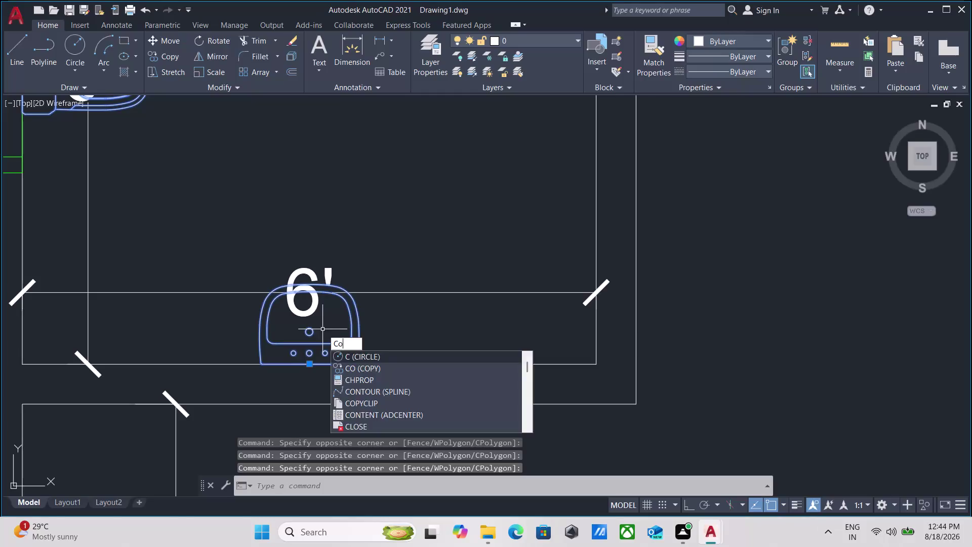
Start copying the toilet and washbasin set from the toilet's wall edge.
key(Return)
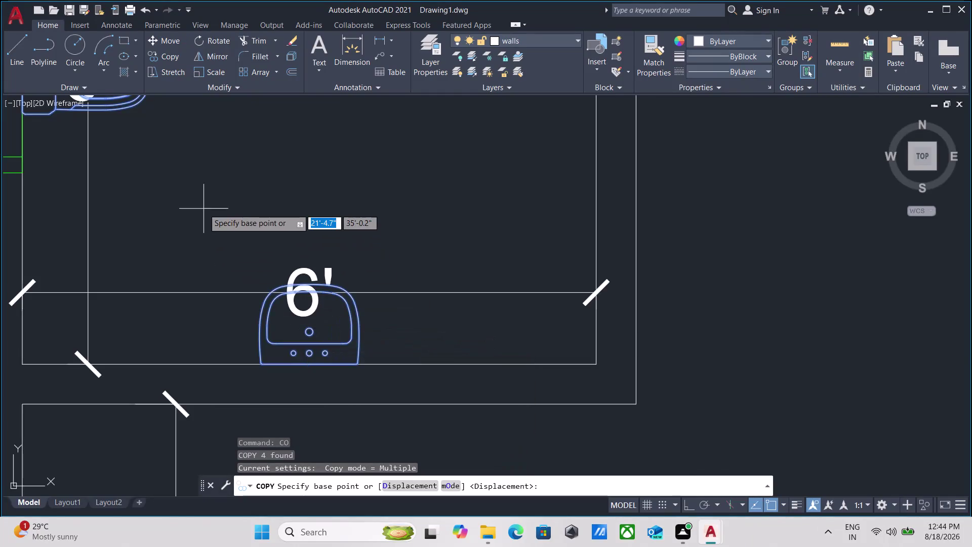
scroll(down, 3)
middle_drag(203, 209, 326, 322)
scroll(up, 3)
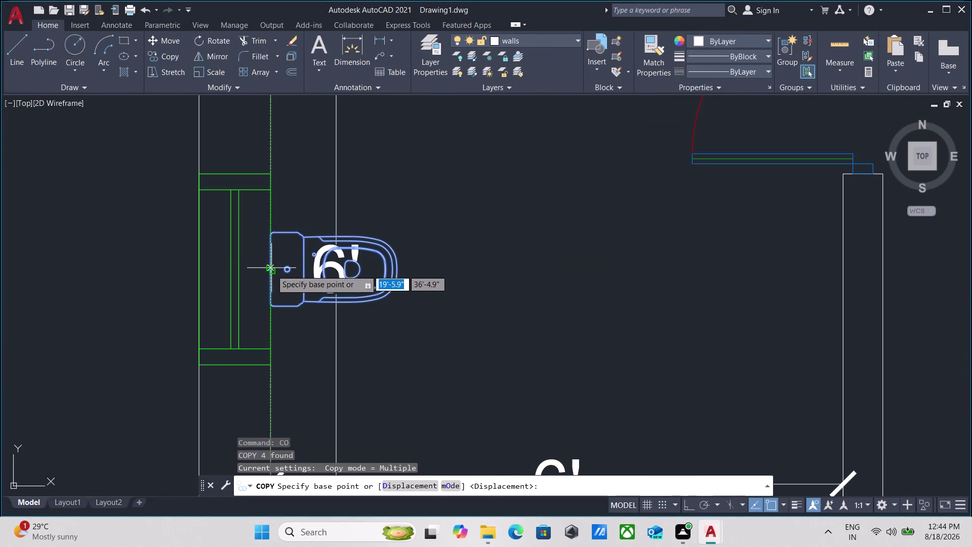
click(271, 271)
Place a copy of the set against a washroom wall in the second building's flats.
scroll(down, 3)
middle_drag(394, 276, 200, 275)
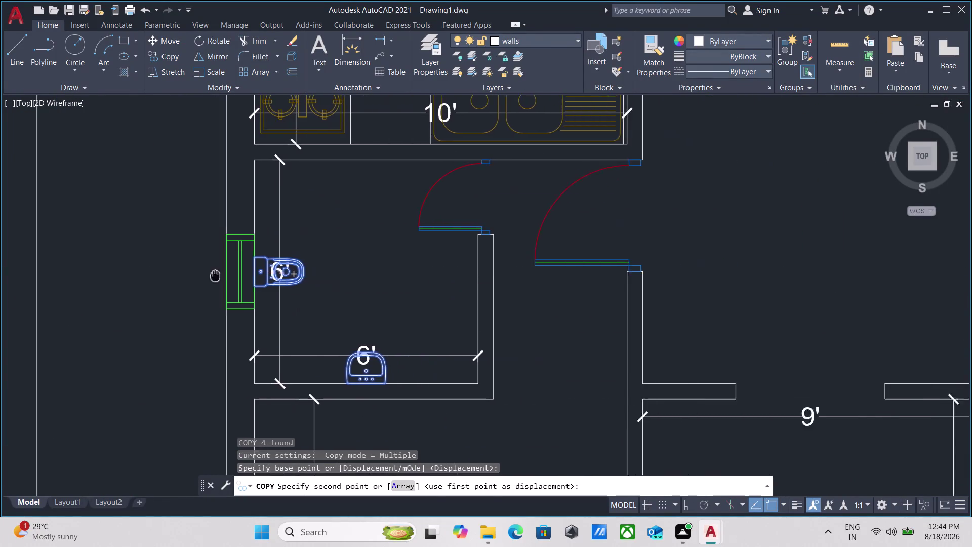
middle_drag(200, 276, 167, 276)
scroll(up, 3)
scroll(down, 3)
middle_drag(534, 263, 153, 243)
scroll(down, 3)
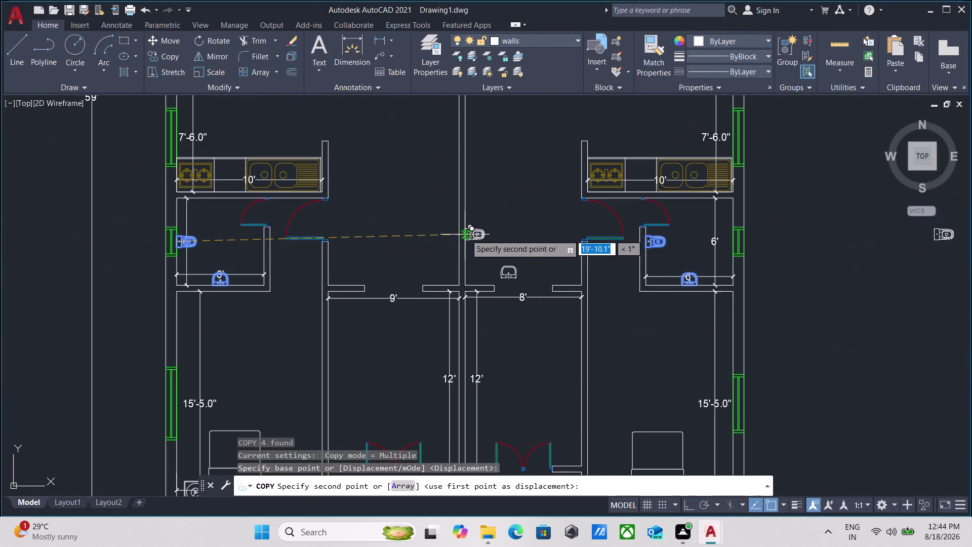
middle_drag(466, 235, 201, 242)
scroll(down, 3)
middle_drag(476, 238, 310, 240)
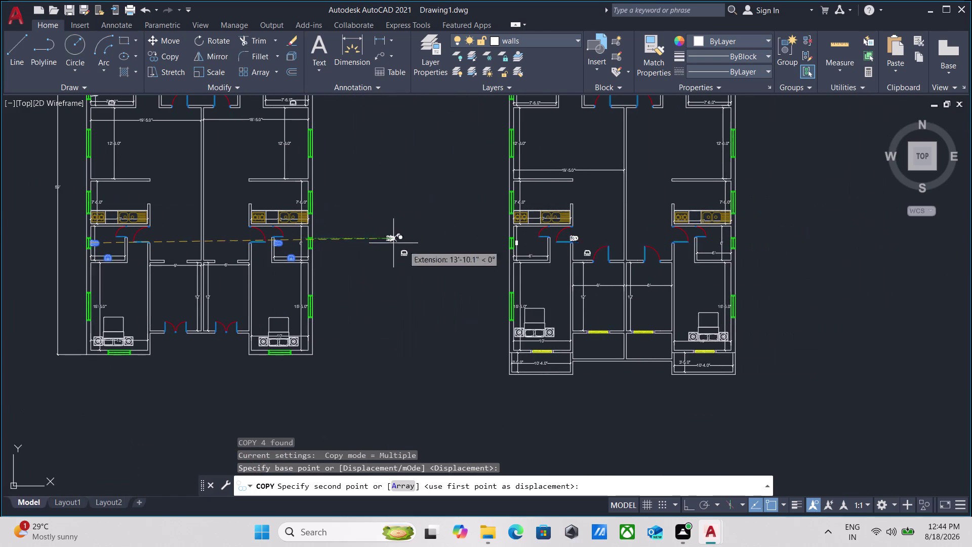
scroll(up, 3)
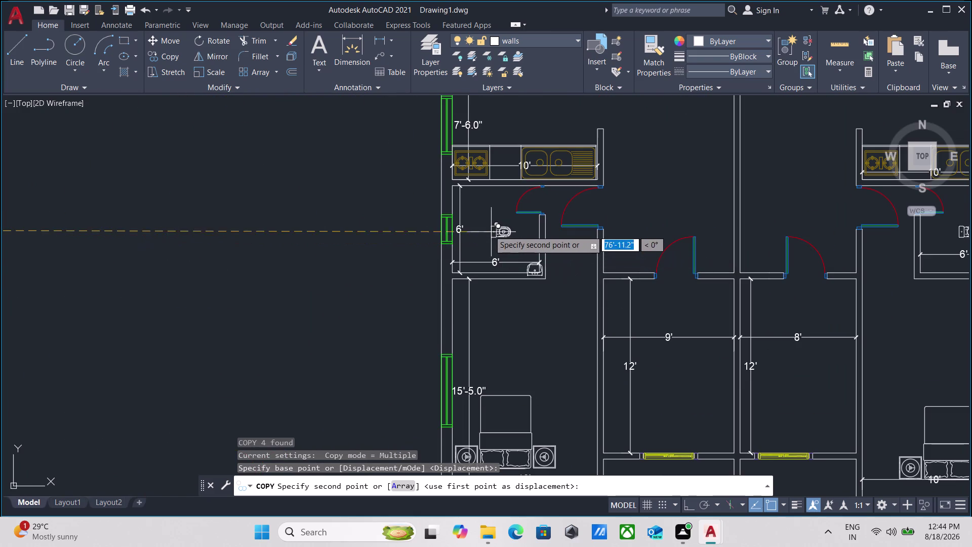
scroll(up, 3)
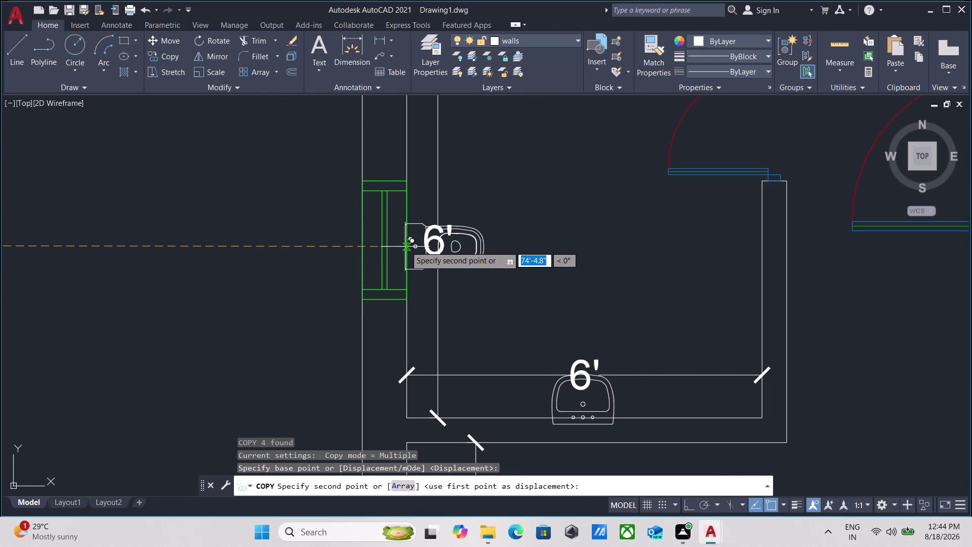
click(404, 236)
Place another copy in the washroom beside the stair core and end the copy command.
scroll(down, 3)
middle_drag(538, 210, 535, 211)
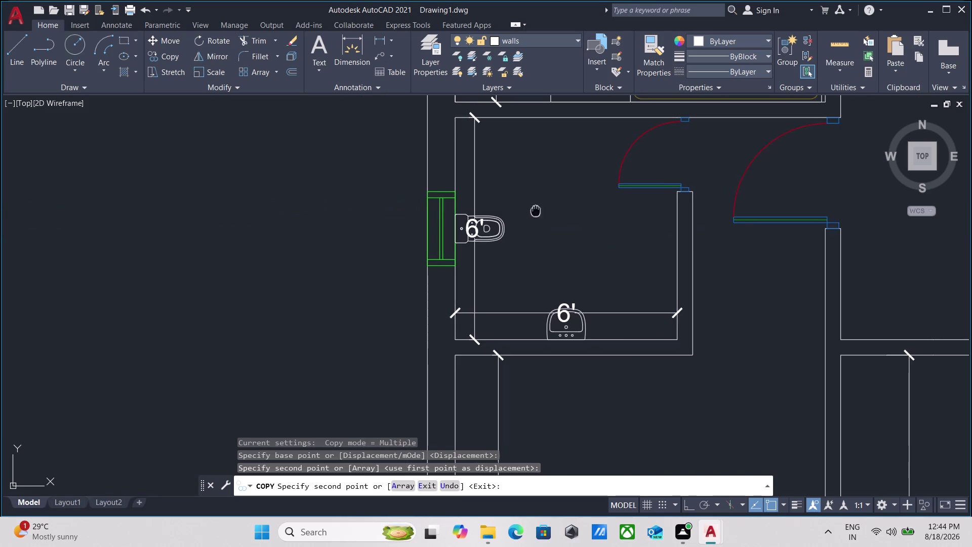
middle_drag(535, 211, 253, 197)
scroll(down, 3)
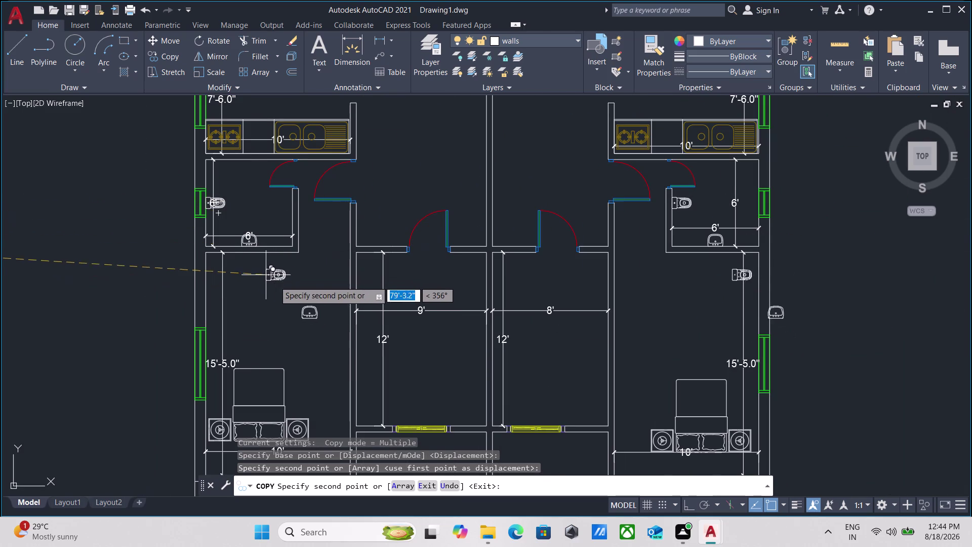
scroll(down, 3)
middle_drag(275, 286, 280, 250)
middle_drag(280, 250, 297, 399)
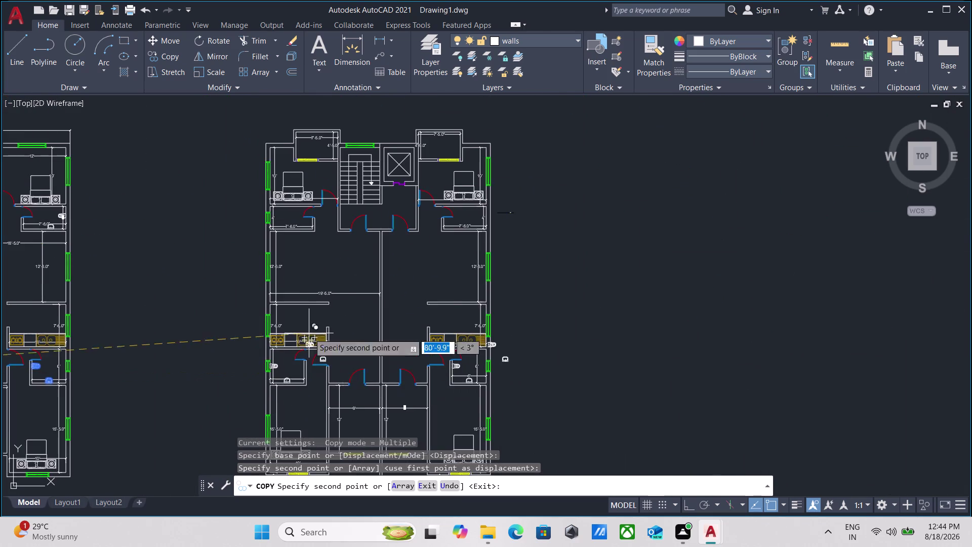
scroll(up, 3)
middle_drag(301, 253, 294, 426)
scroll(up, 3)
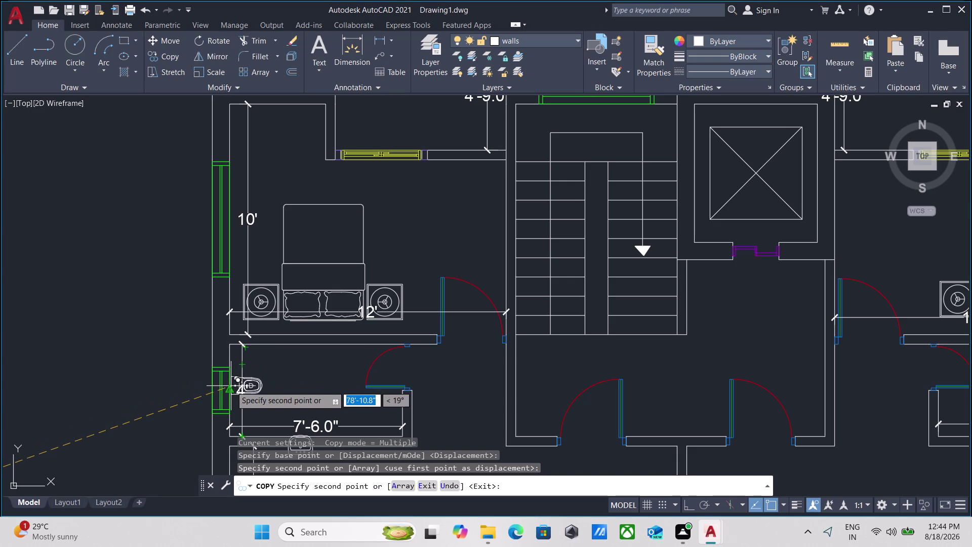
click(231, 390)
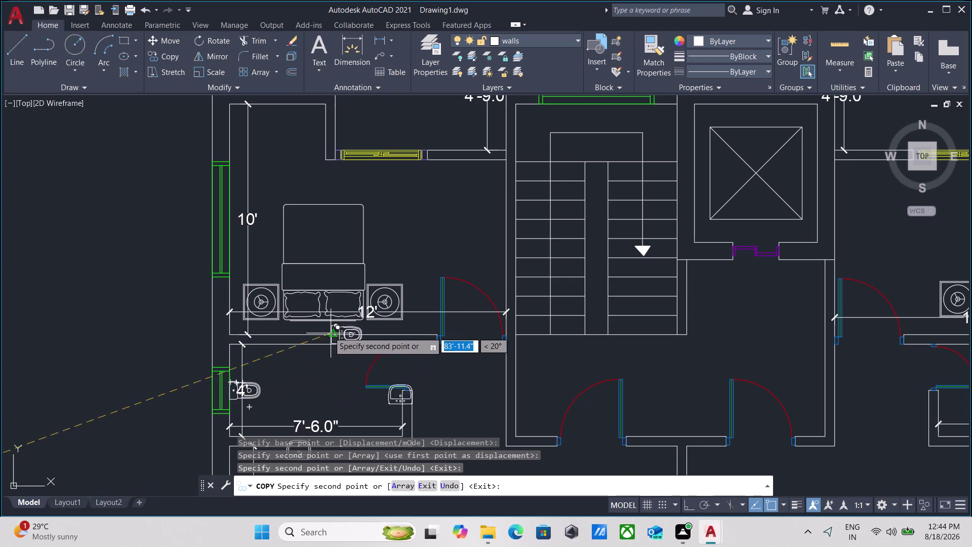
key(Escape)
middle_drag(317, 330, 299, 211)
scroll(up, 3)
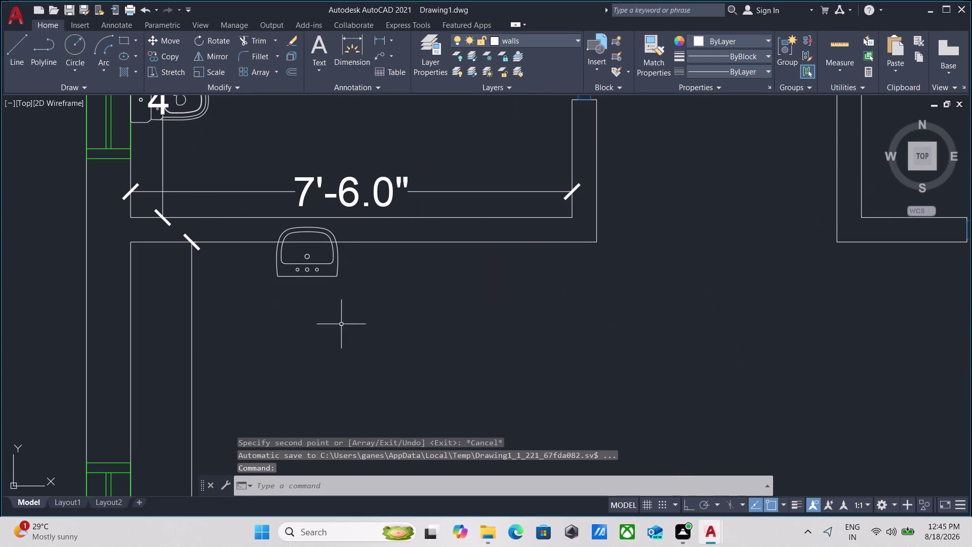
Move the first washbasin up into its washroom.
drag(382, 304, 358, 288)
click(293, 262)
key(m)
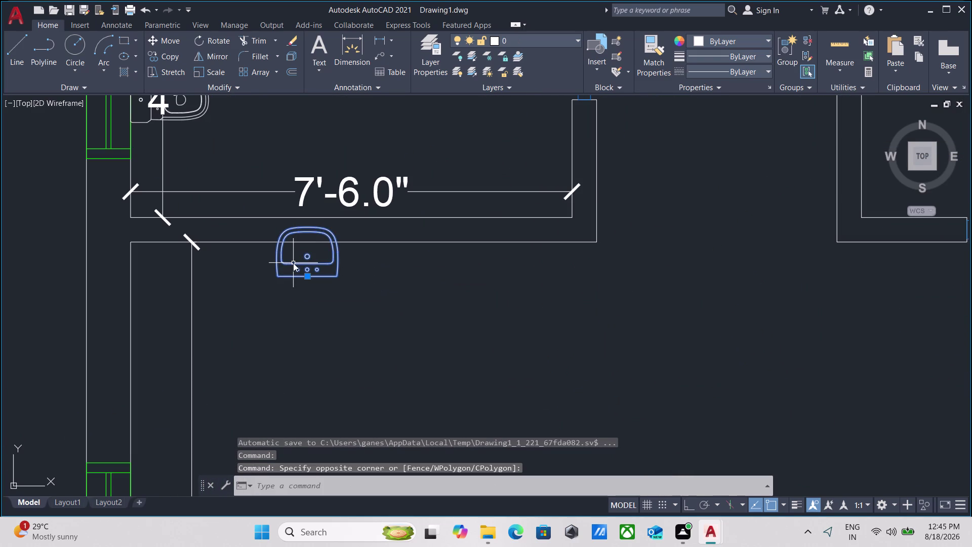
key(Return)
click(306, 278)
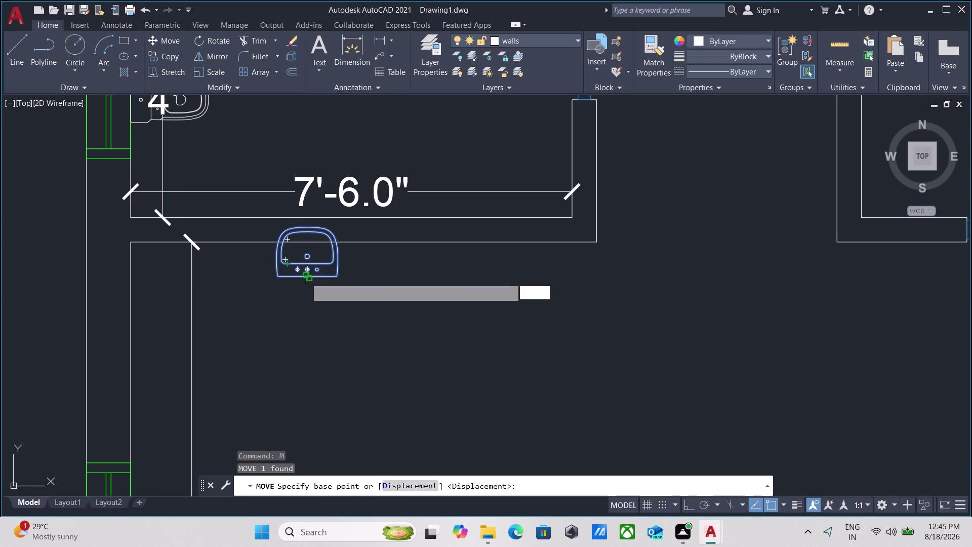
click(306, 214)
scroll(down, 3)
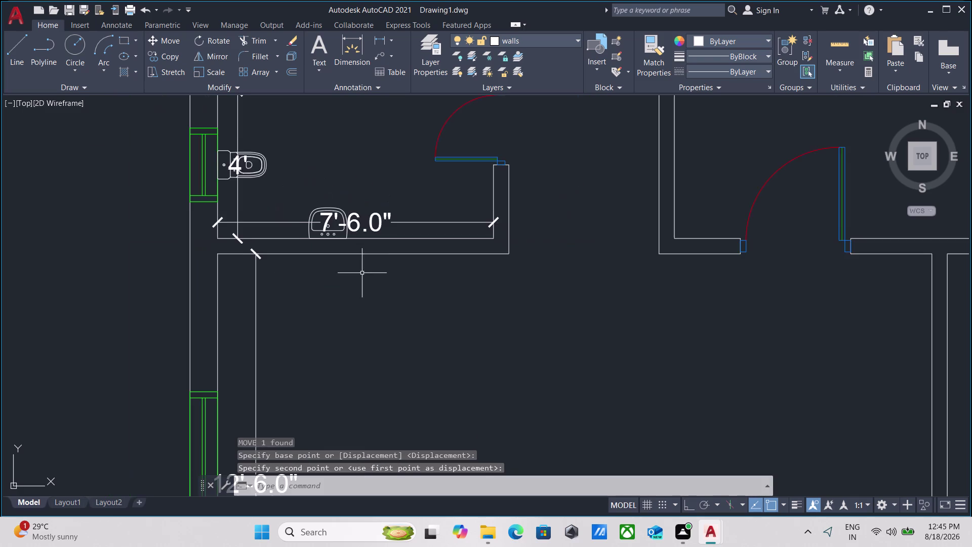
Move the washbasin outside the 7'-6.0" room inside the washroom wall.
middle_drag(362, 273, 87, 259)
scroll(down, 3)
middle_drag(446, 255, 3, 234)
scroll(up, 3)
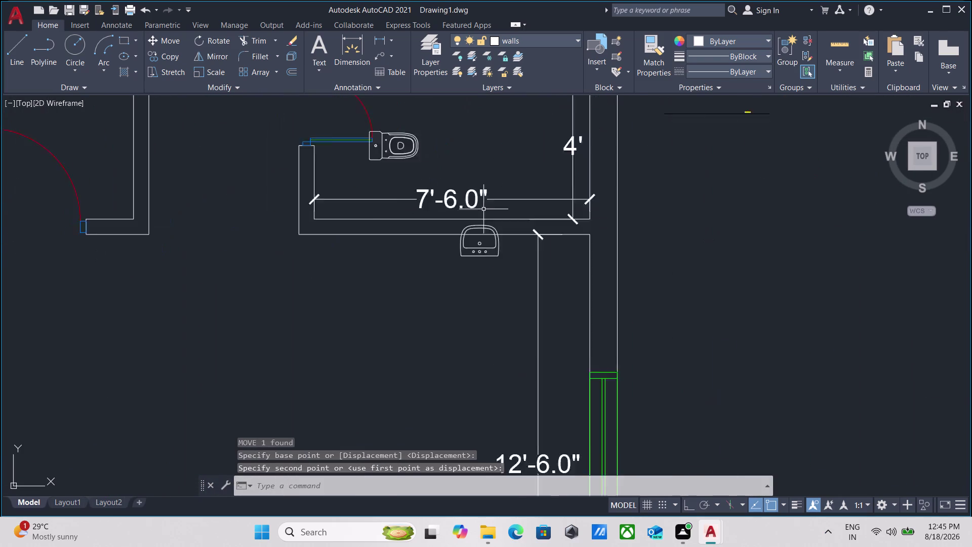
drag(507, 294, 500, 291)
click(459, 264)
key(n)
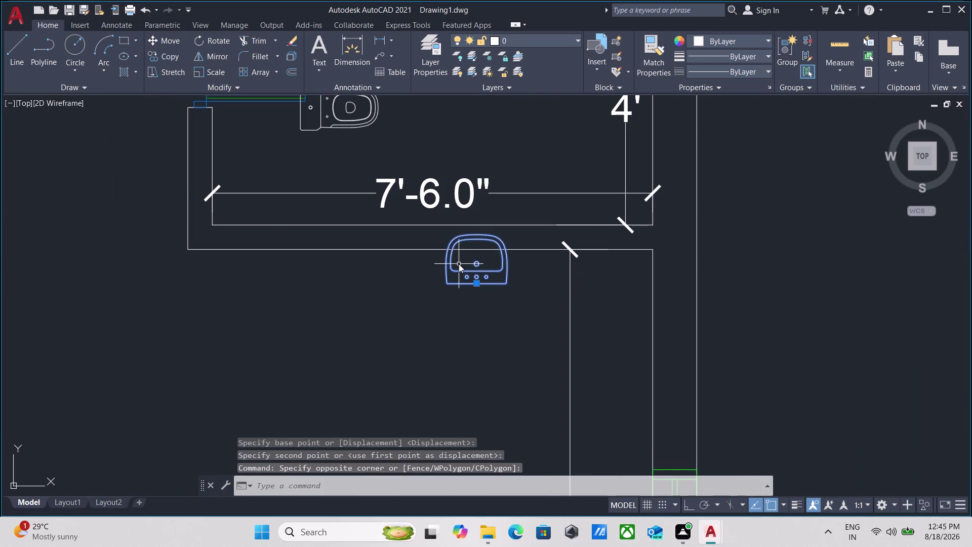
key(BackSpace)
key(BackSpace)
key(m)
key(Return)
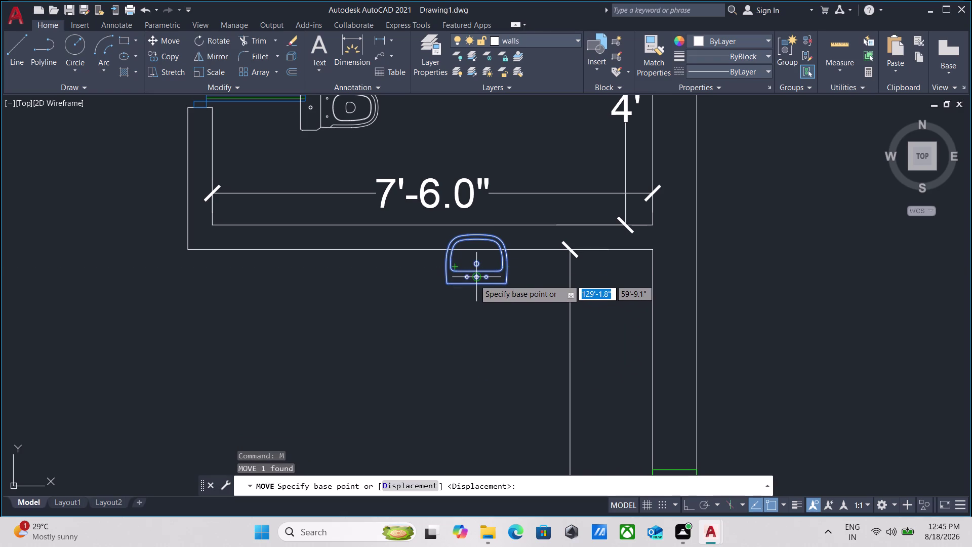
click(476, 287)
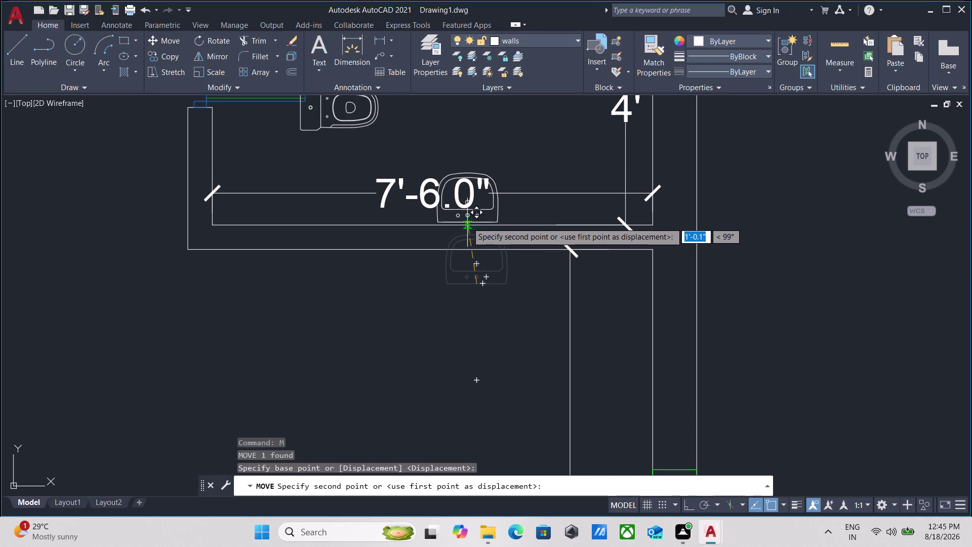
click(468, 225)
scroll(down, 3)
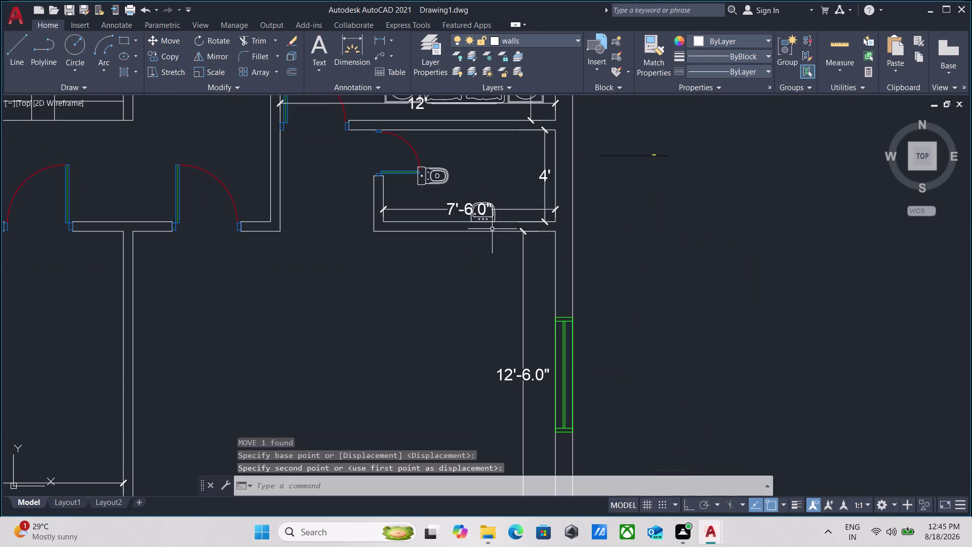
scroll(down, 3)
scroll(up, 3)
scroll(up, 3)
scroll(up, 3)
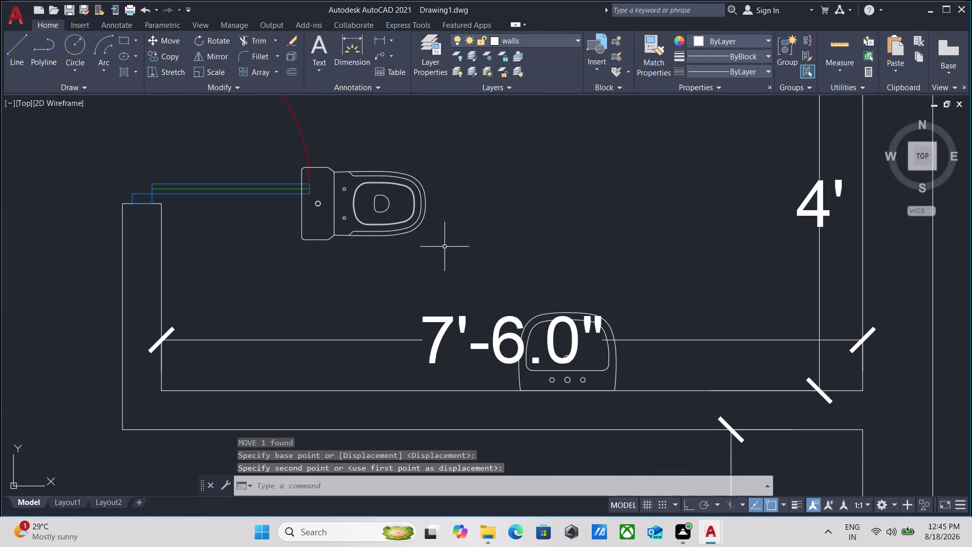
Move the toilet so its back edge sits against the washroom's left wall.
drag(445, 247, 434, 230)
click(392, 176)
key(m)
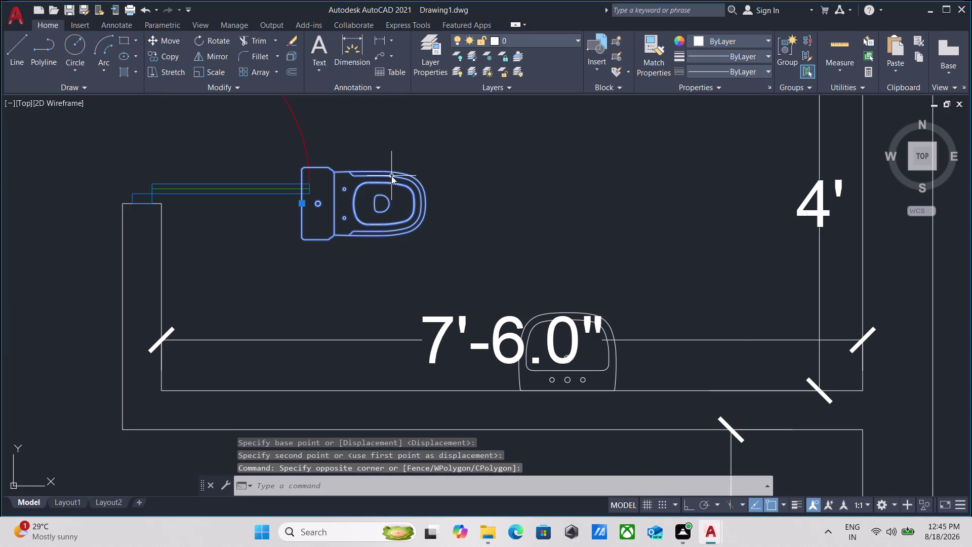
key(Return)
click(300, 205)
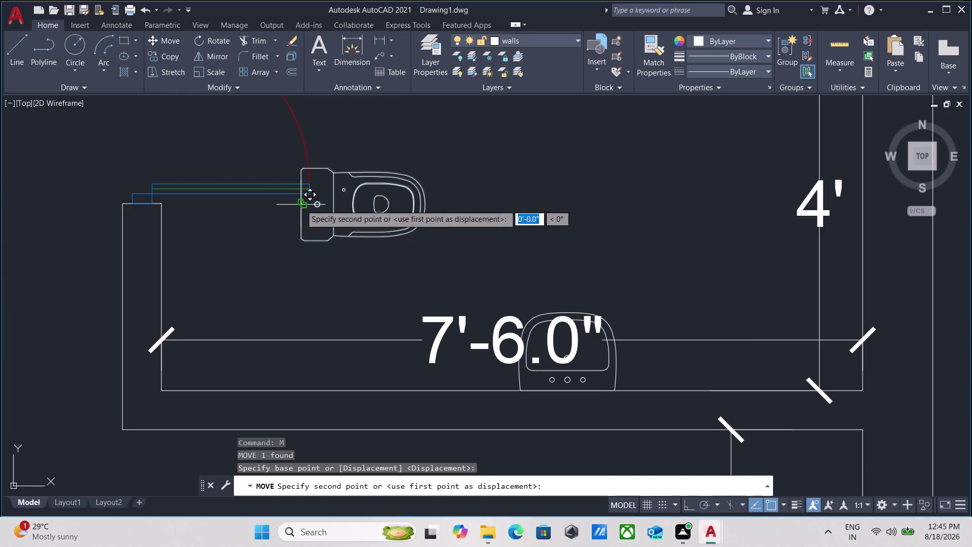
click(162, 268)
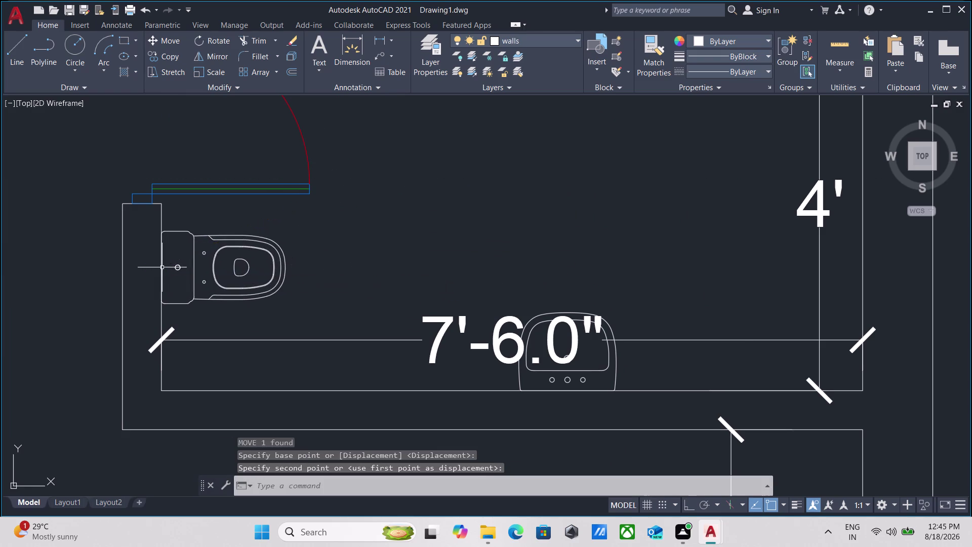
scroll(down, 3)
middle_drag(267, 257, 397, 233)
scroll(up, 3)
scroll(down, 3)
scroll(down, 3)
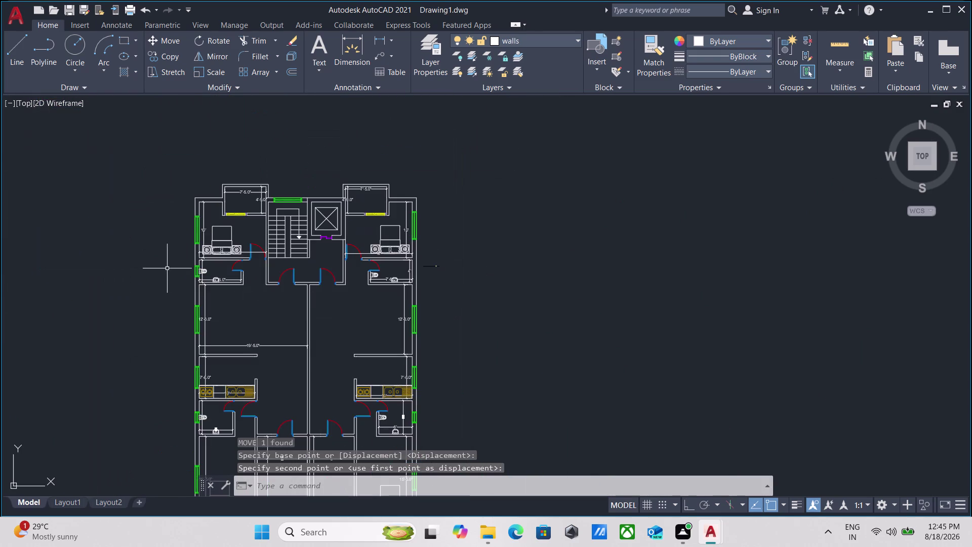
Zoom around the upper flat's bathroom area to inspect the placed fixtures.
scroll(up, 3)
scroll(up, 3)
scroll(down, 3)
scroll(down, 3)
middle_drag(490, 361, 335, 274)
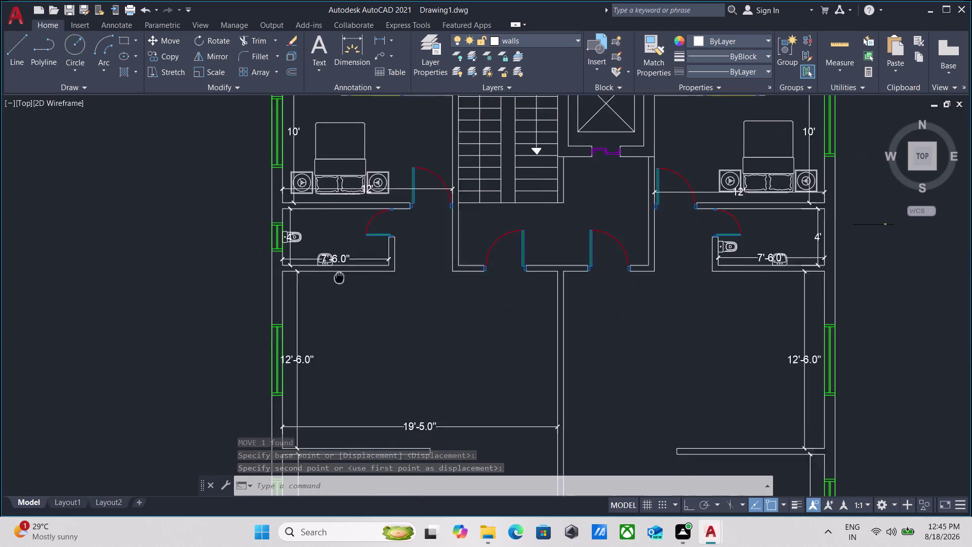
middle_drag(334, 274, 321, 261)
scroll(down, 3)
scroll(up, 3)
scroll(down, 3)
scroll(up, 3)
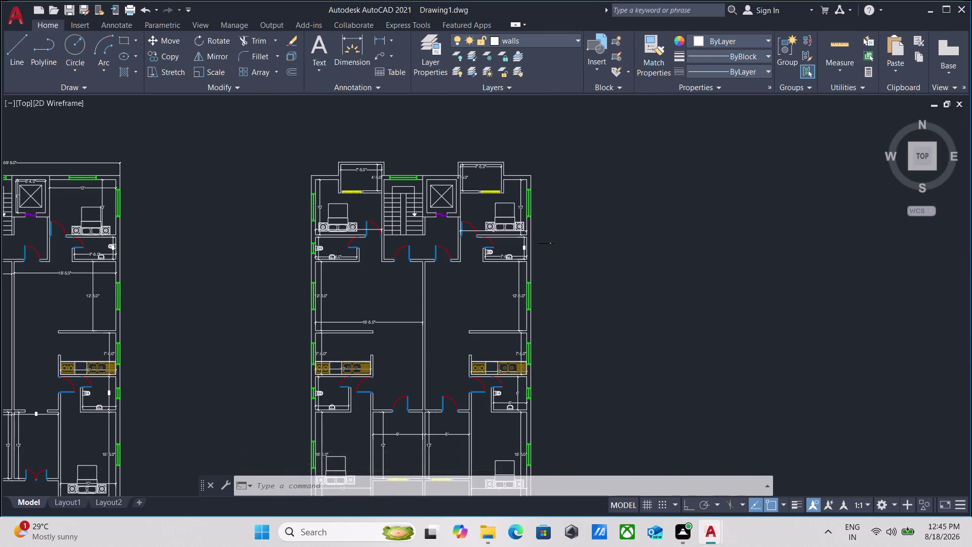
scroll(up, 3)
scroll(down, 3)
scroll(up, 3)
scroll(up, 3)
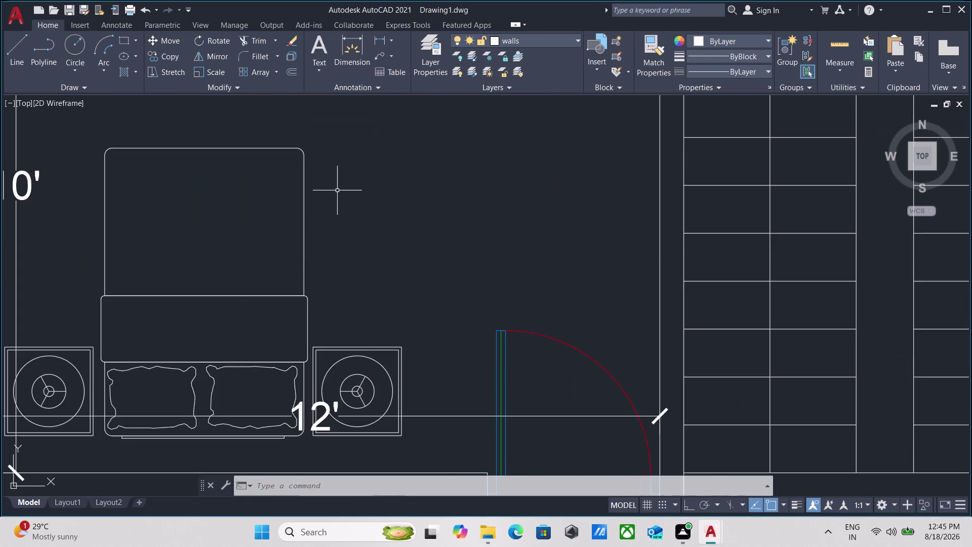
scroll(down, 3)
scroll(down, 3)
scroll(up, 3)
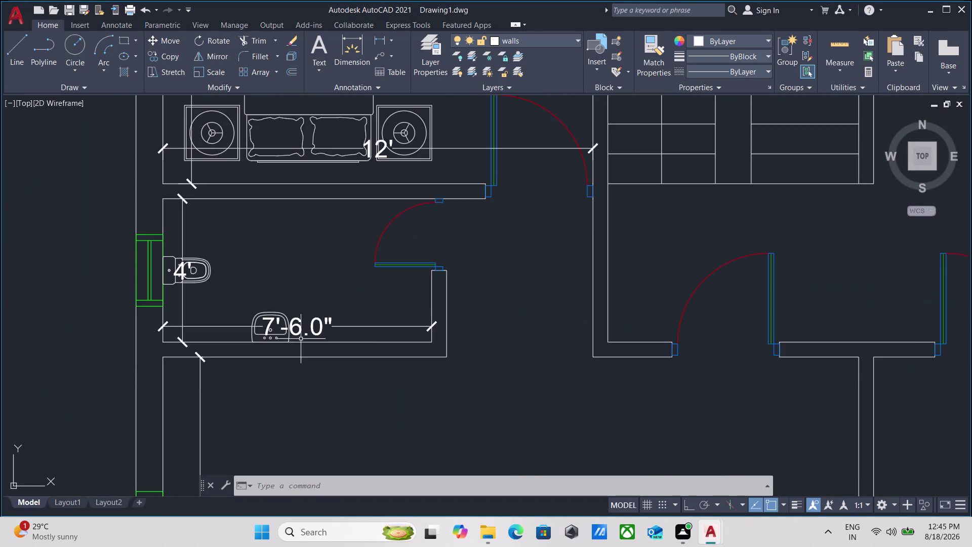
scroll(up, 3)
scroll(down, 3)
scroll(down, 3)
Pan over the living rooms and kitchen counters, then bring the separate furniture block into view.
middle_drag(364, 367, 225, 227)
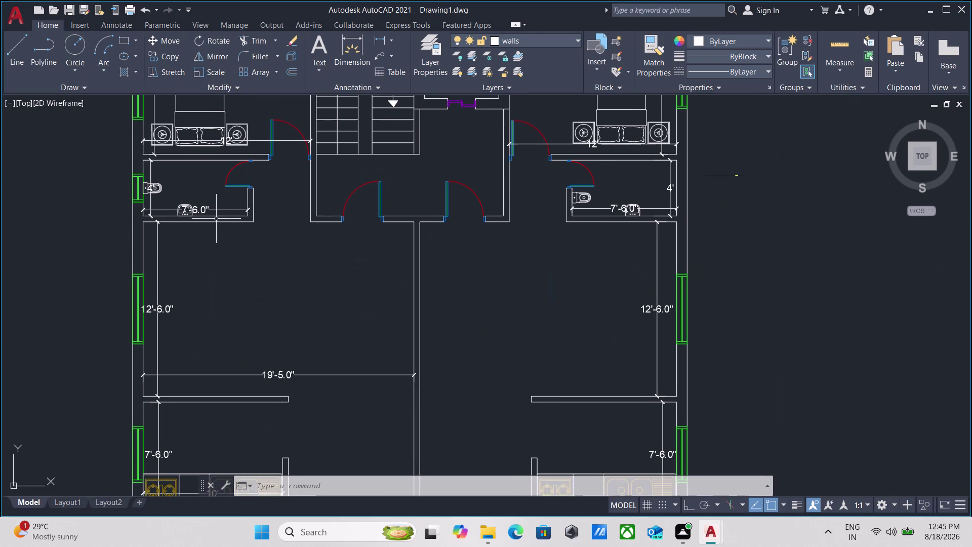
scroll(down, 3)
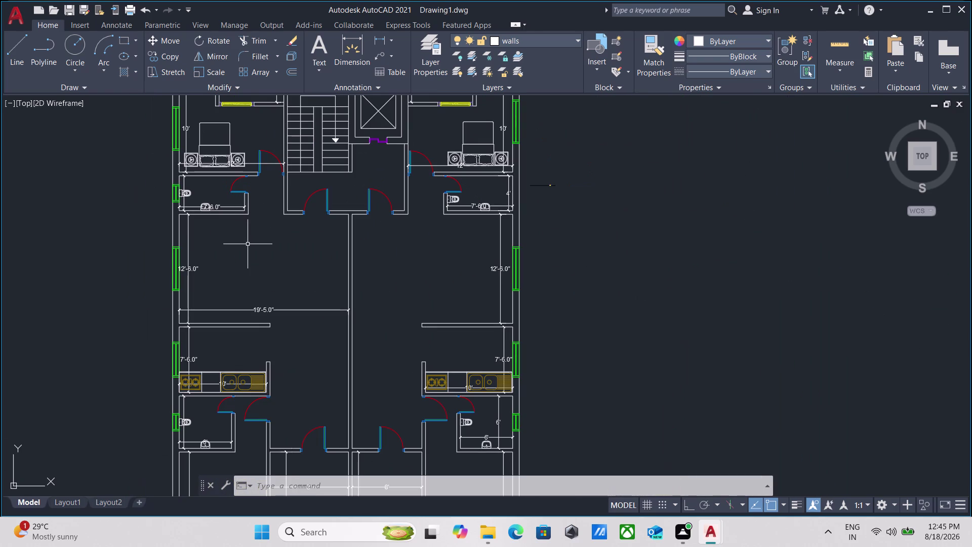
scroll(up, 3)
scroll(down, 3)
middle_drag(245, 341, 246, 305)
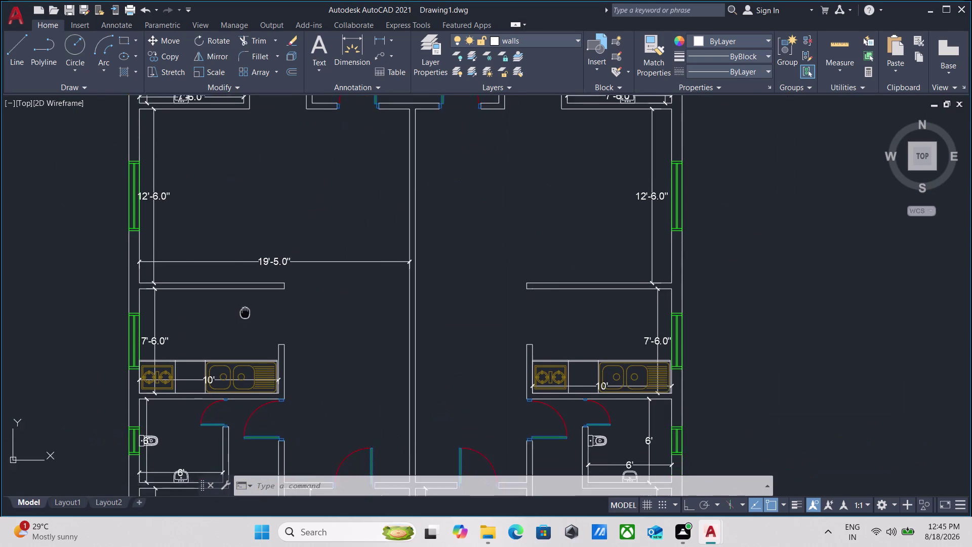
middle_drag(246, 304, 248, 295)
scroll(down, 3)
middle_drag(250, 288, 261, 354)
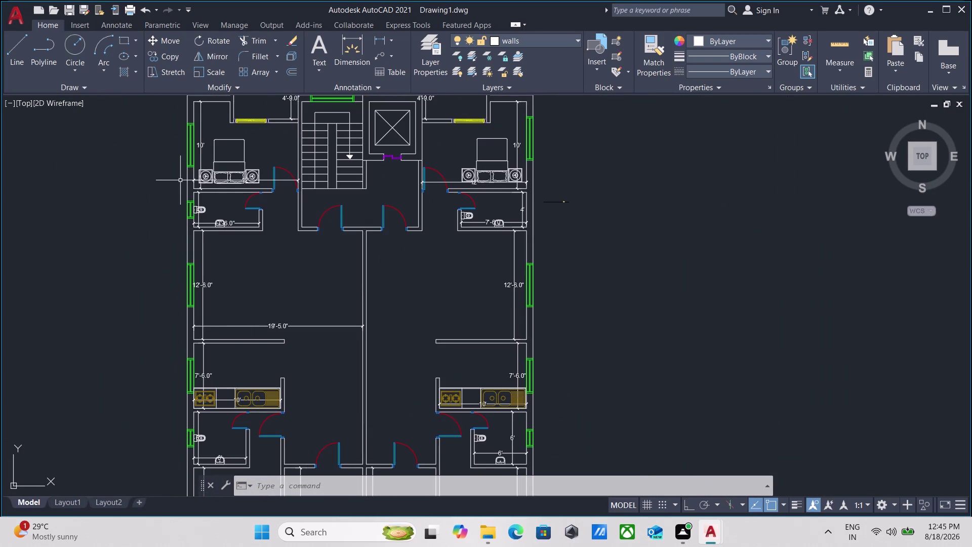
scroll(down, 3)
middle_drag(301, 211, 324, 286)
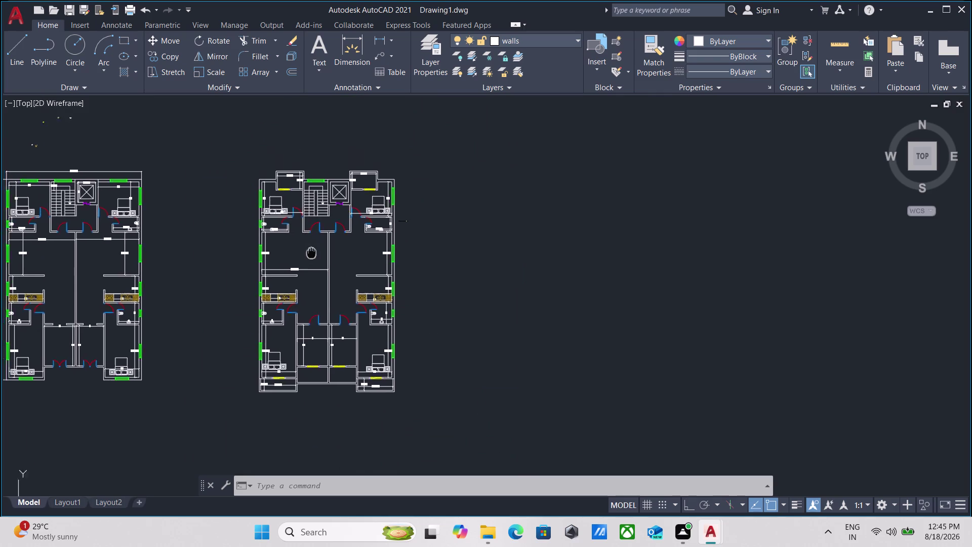
middle_drag(325, 287, 339, 347)
scroll(up, 3)
middle_drag(150, 214, 151, 390)
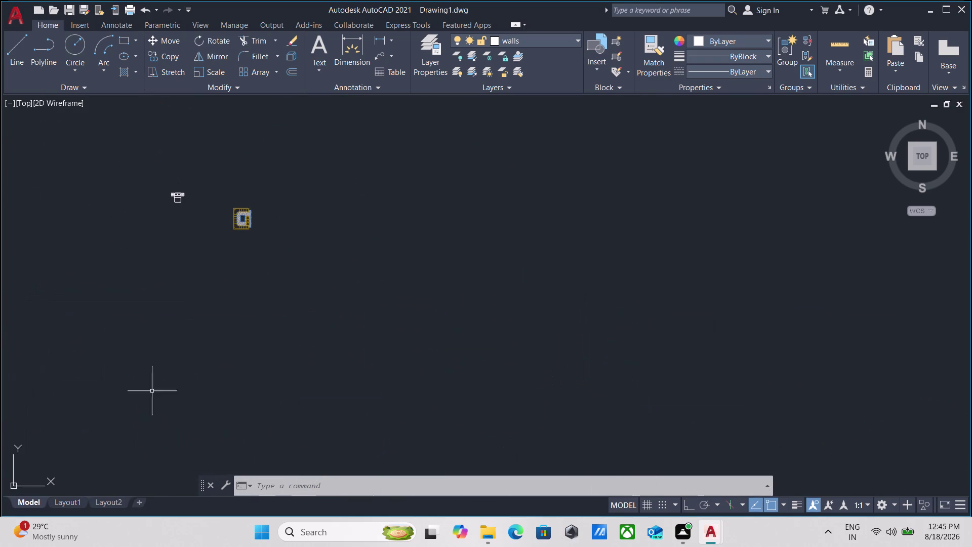
Select the hatched furniture block and start a CO copy from its corner.
scroll(up, 3)
scroll(up, 3)
middle_drag(187, 239, 230, 265)
drag(330, 346, 278, 281)
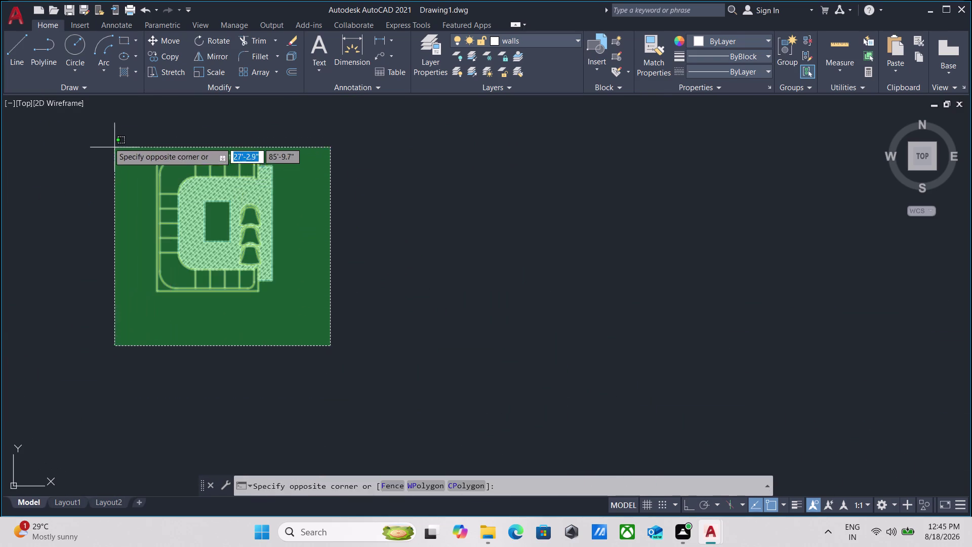
click(97, 132)
scroll(down, 3)
middle_click(136, 191)
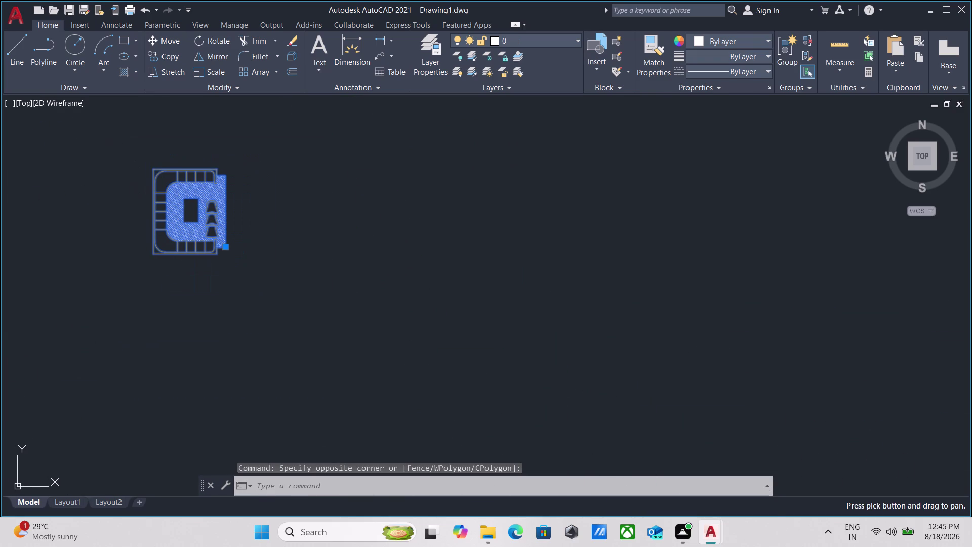
key(c)
key(o)
key(Return)
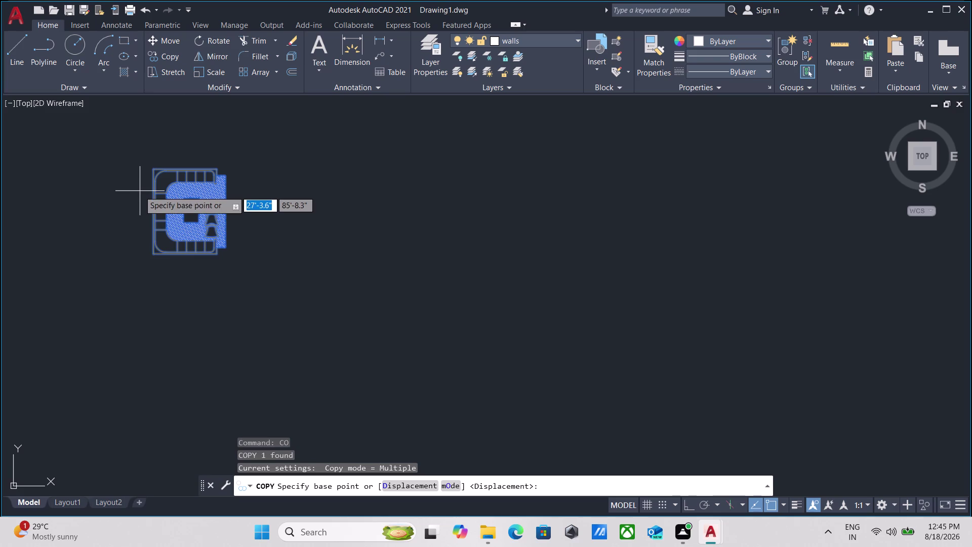
click(150, 253)
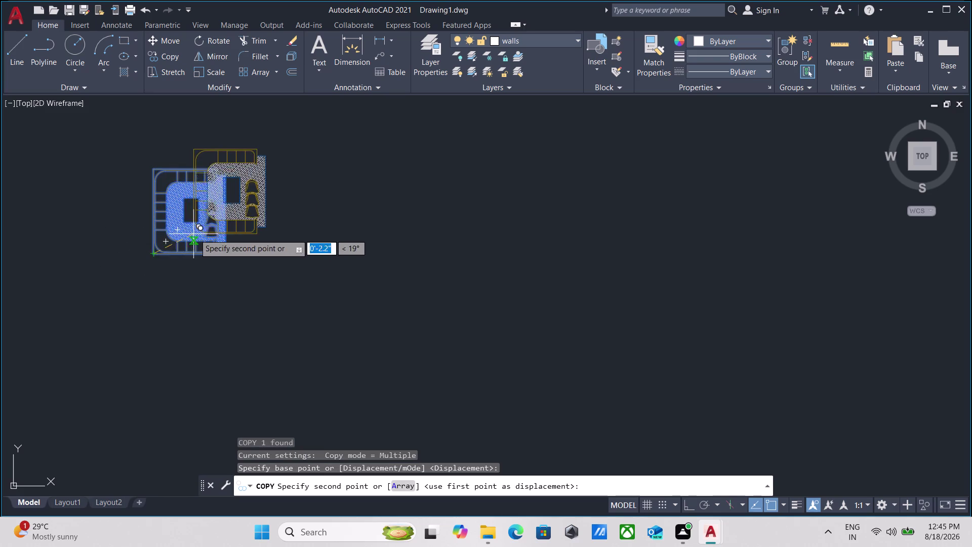
Place the copy beside the left flat's living-room outer wall, then reselect it.
scroll(down, 3)
middle_drag(195, 274, 197, 28)
scroll(down, 3)
middle_drag(205, 228, 228, 21)
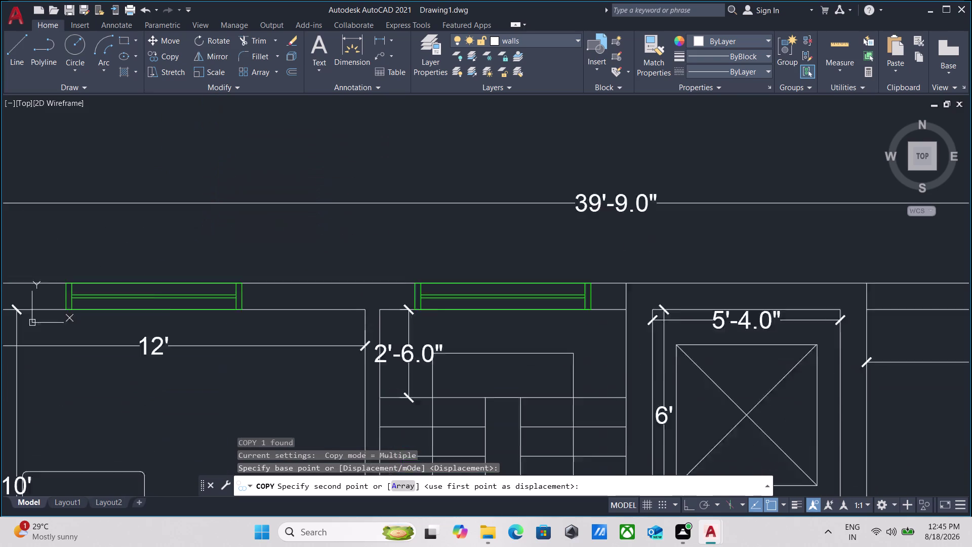
middle_drag(227, 20, 230, 10)
scroll(down, 3)
middle_drag(166, 309, 213, 96)
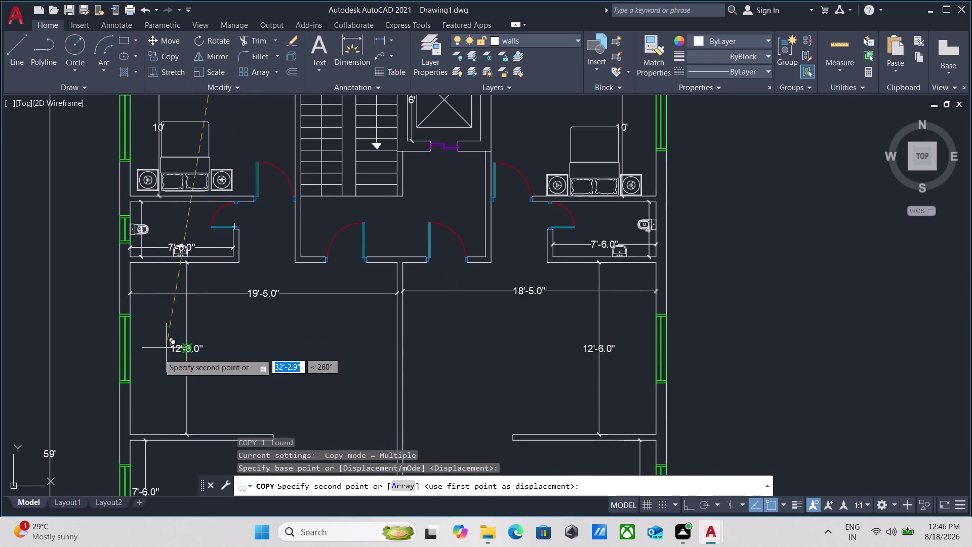
scroll(up, 3)
middle_drag(143, 366, 183, 219)
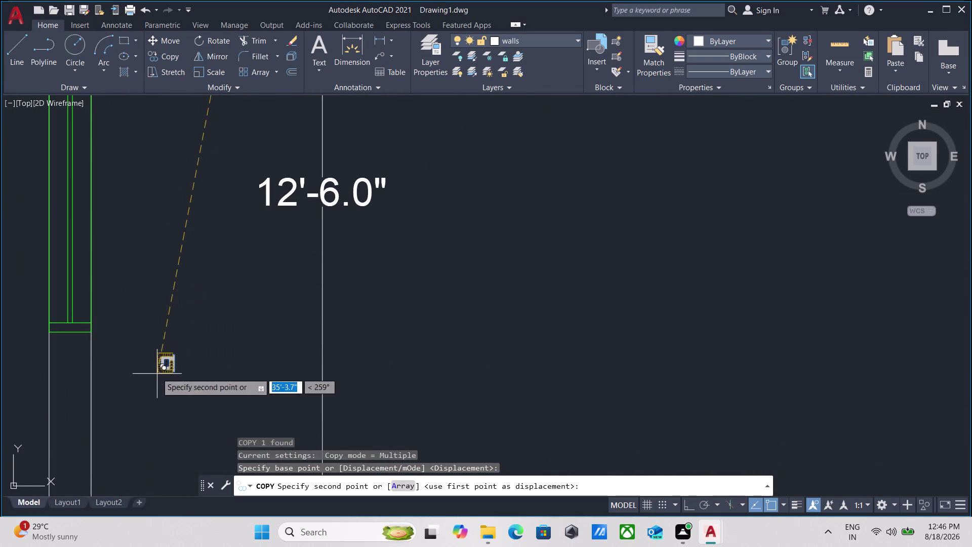
middle_drag(156, 372, 178, 195)
click(134, 315)
scroll(up, 3)
key(Escape)
drag(189, 397, 161, 362)
click(114, 310)
text(s)
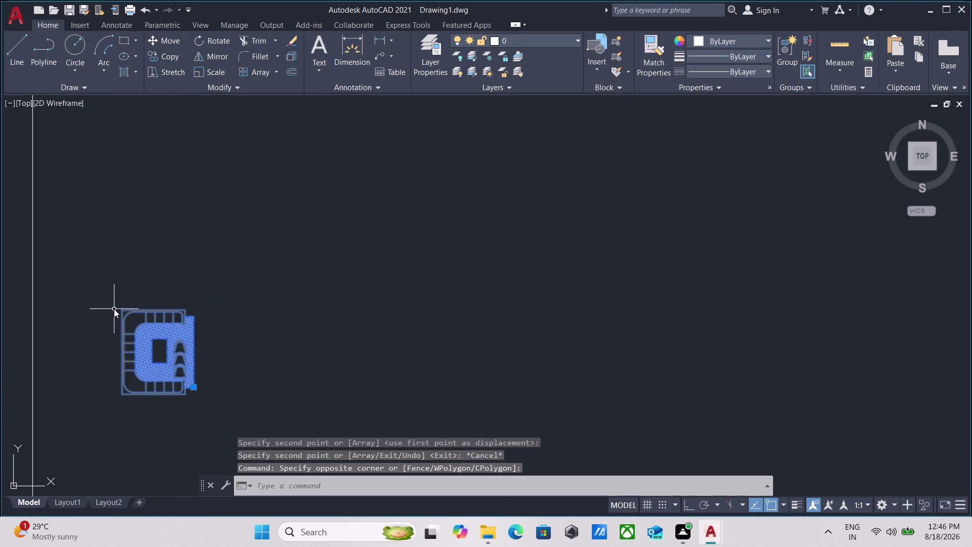
Scale the sofa set by reference, using its bottom edge as the reference length.
text(cale)
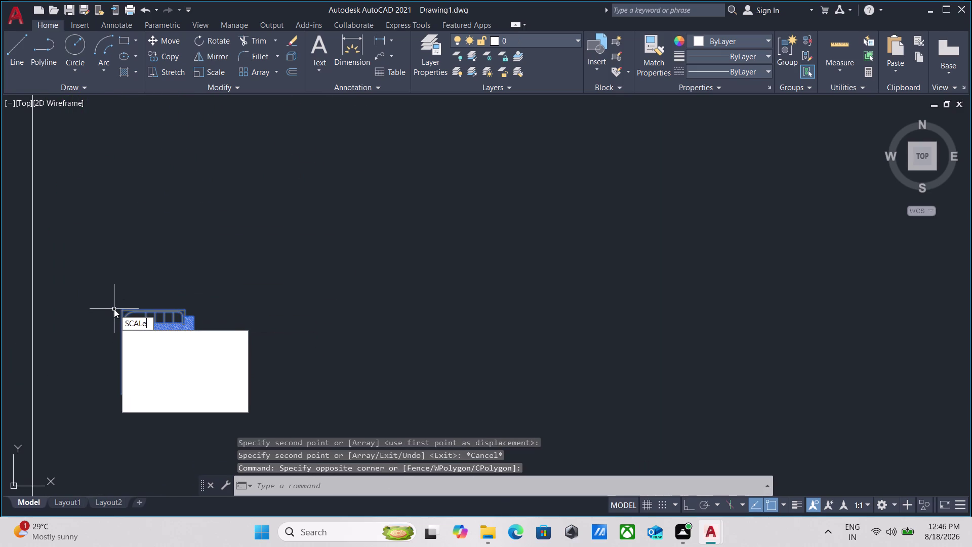
key(Return)
scroll(up, 3)
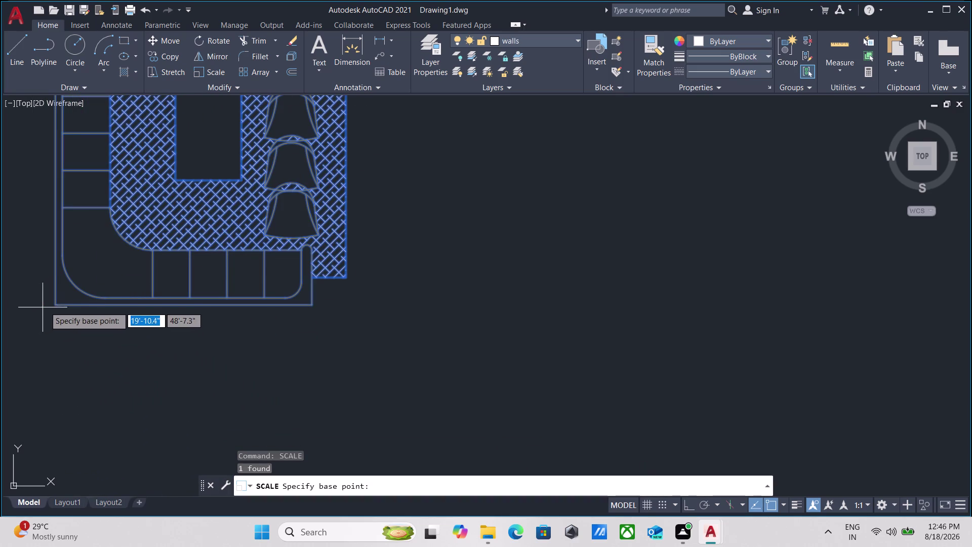
click(54, 304)
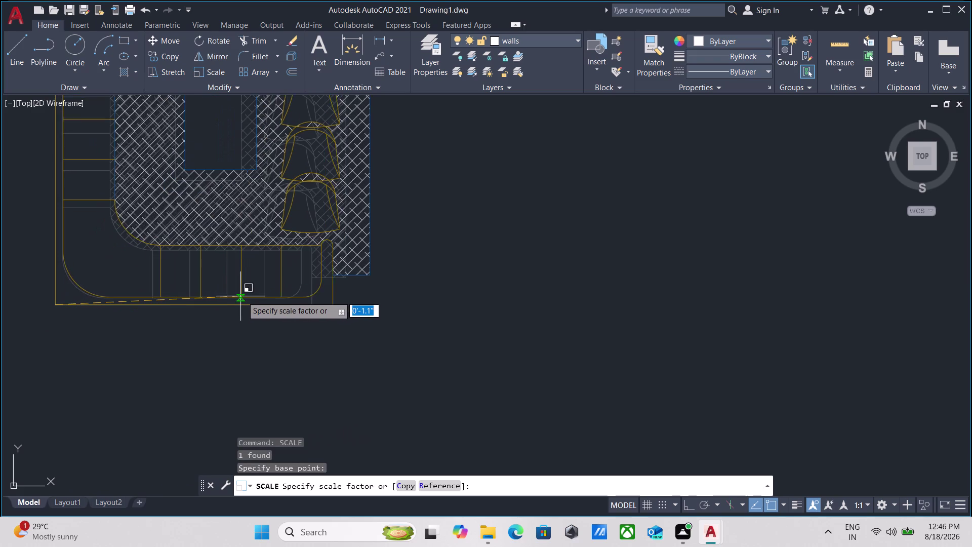
key(F8)
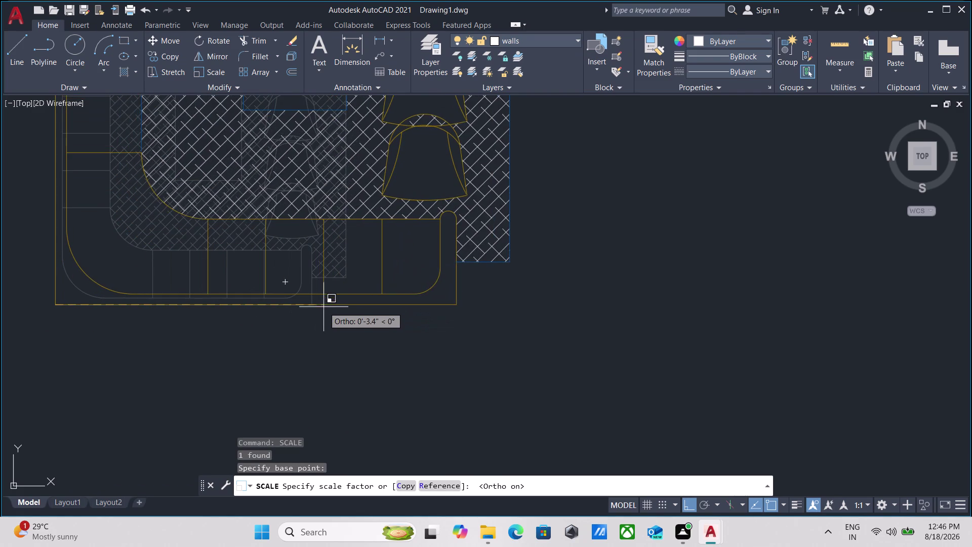
key(r)
key(Return)
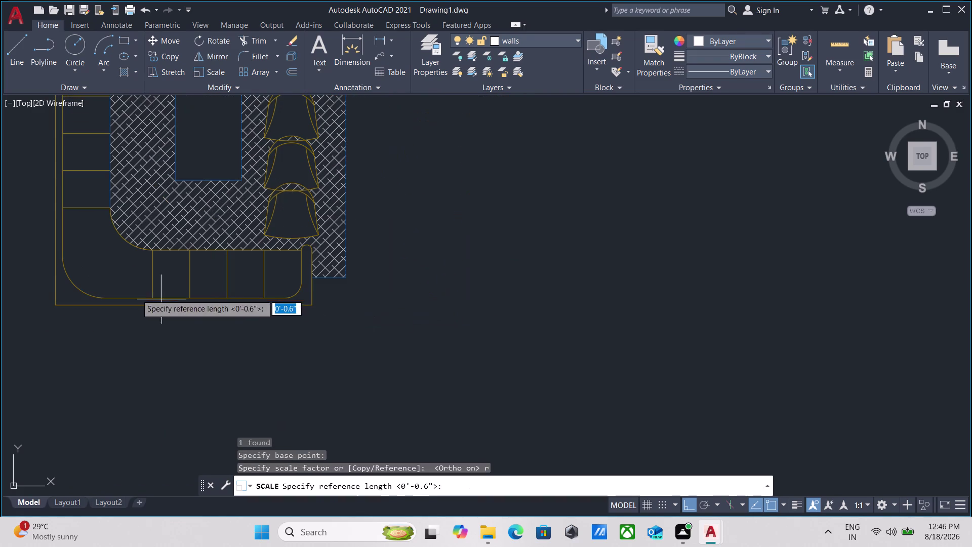
click(52, 303)
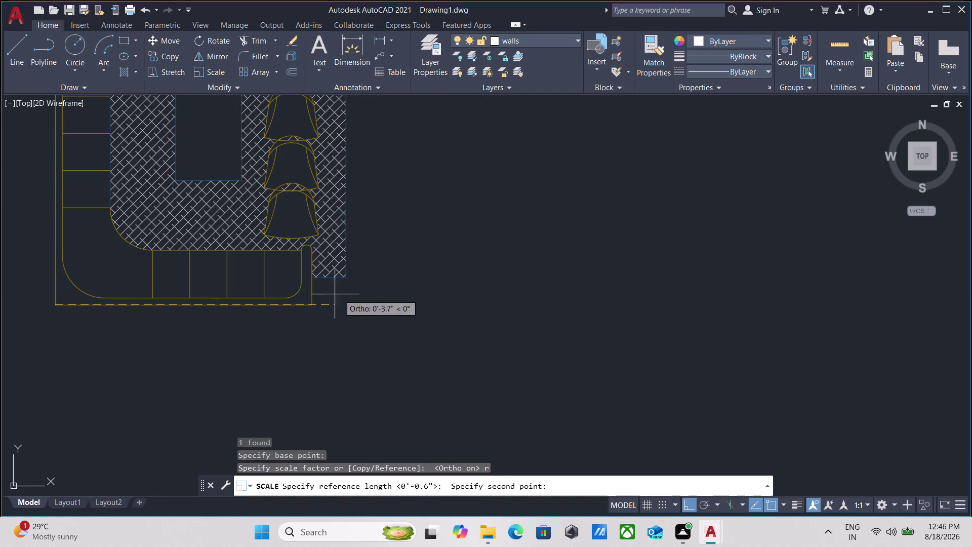
click(314, 305)
Set the new length to the living room corner width, shrinking the sofa set to fit.
scroll(down, 3)
middle_drag(445, 305, 435, 306)
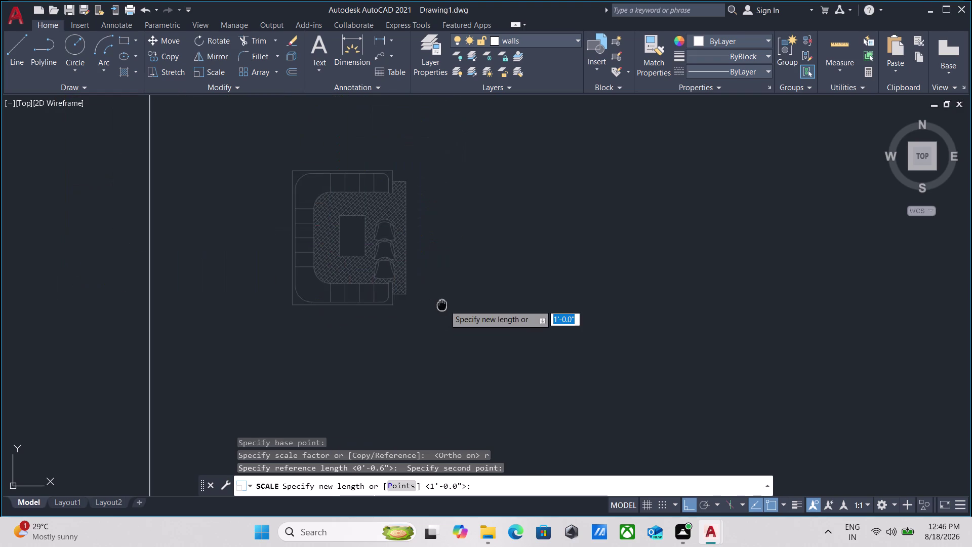
middle_drag(435, 307, 250, 335)
scroll(down, 3)
middle_drag(382, 323, 301, 330)
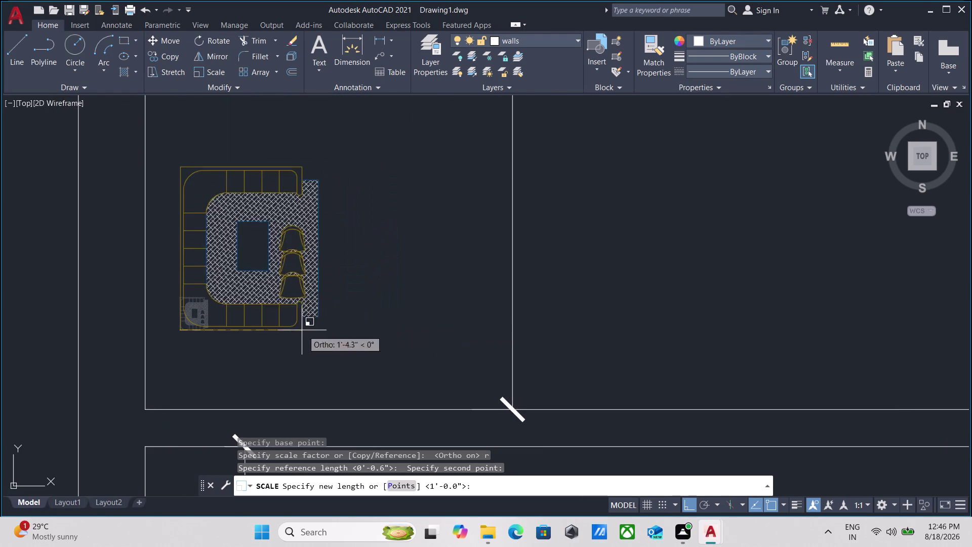
scroll(down, 3)
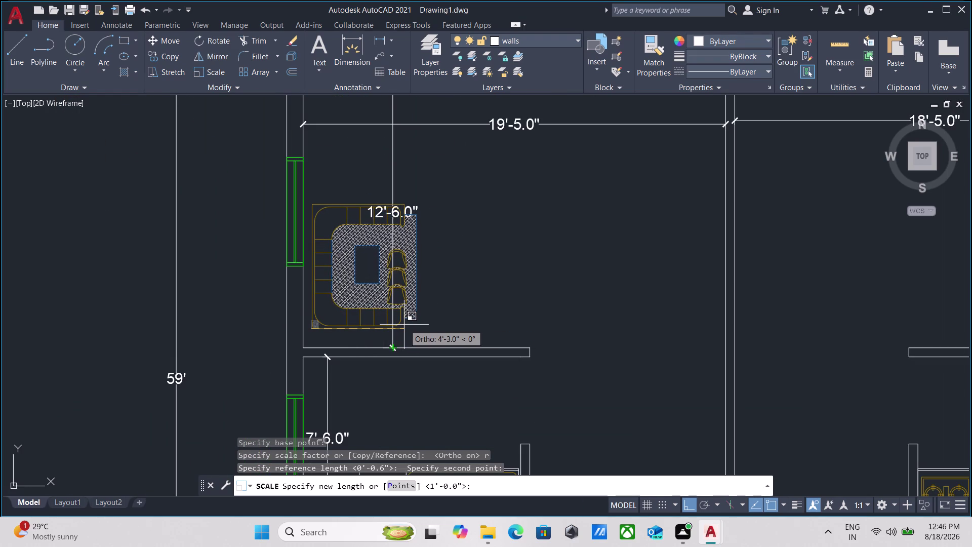
click(404, 324)
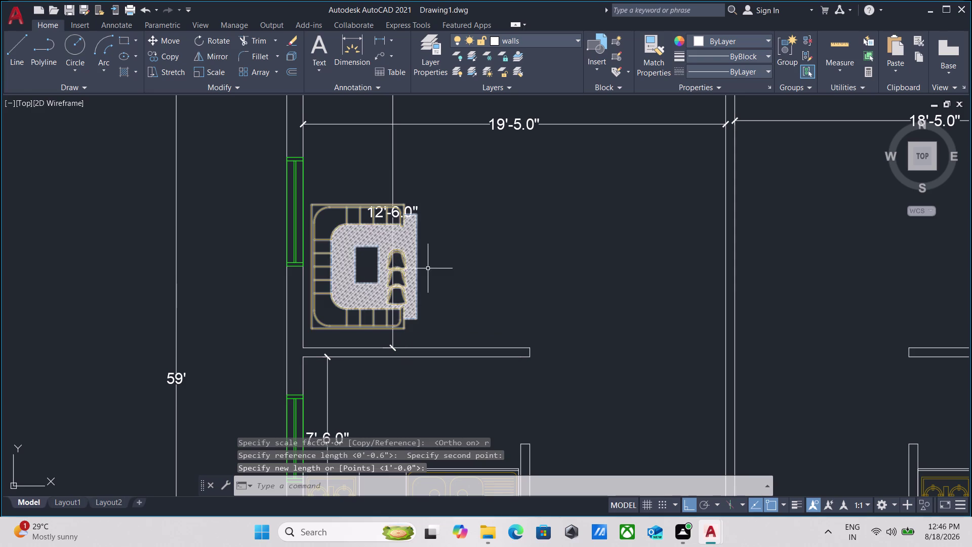
scroll(up, 3)
scroll(down, 3)
scroll(down, 3)
middle_drag(431, 274, 376, 273)
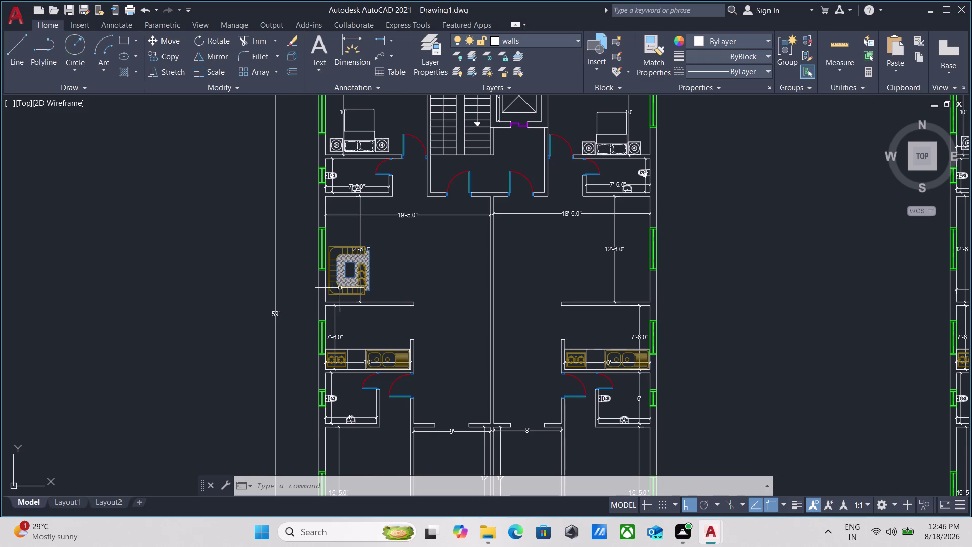
scroll(up, 3)
scroll(up, 3)
drag(520, 355, 519, 355)
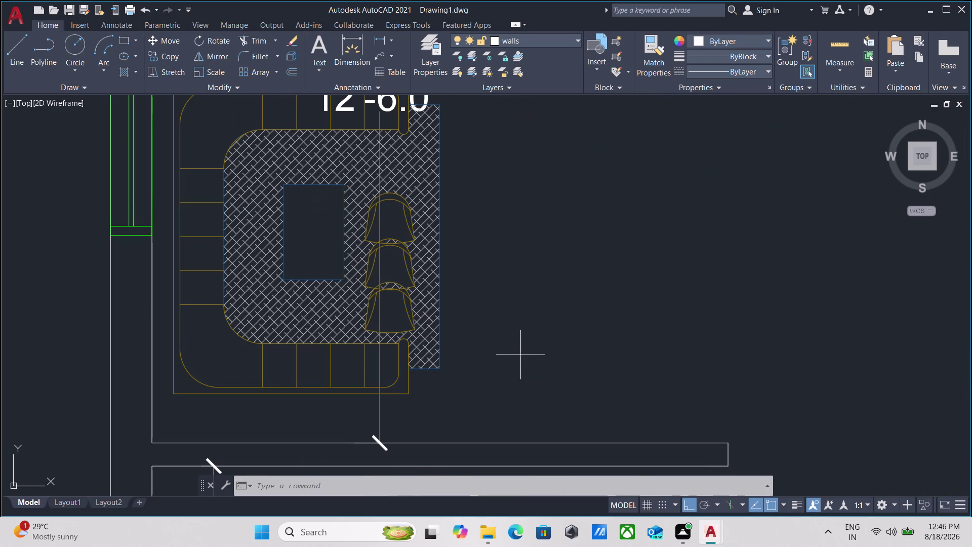
drag(519, 355, 499, 352)
click(425, 304)
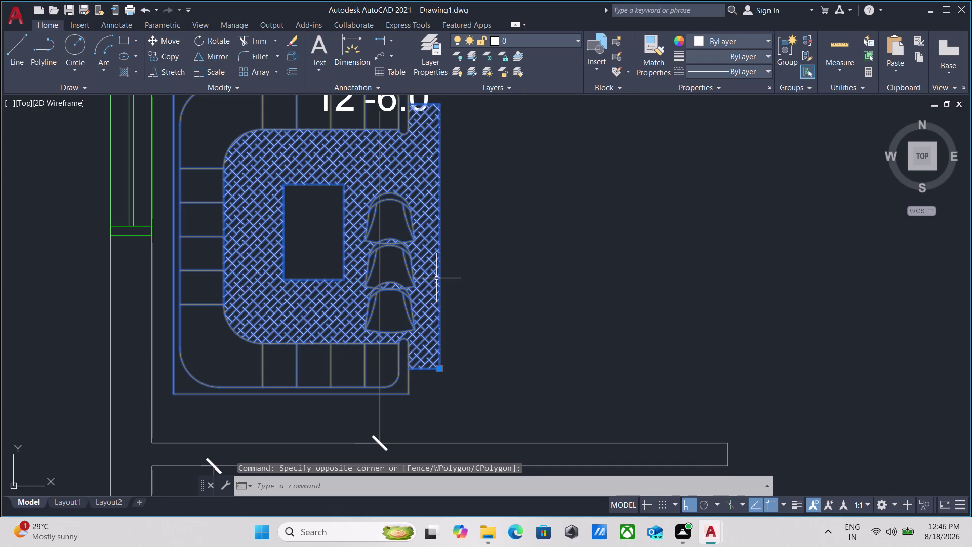
scroll(down, 3)
scroll(down, 3)
scroll(down, 3)
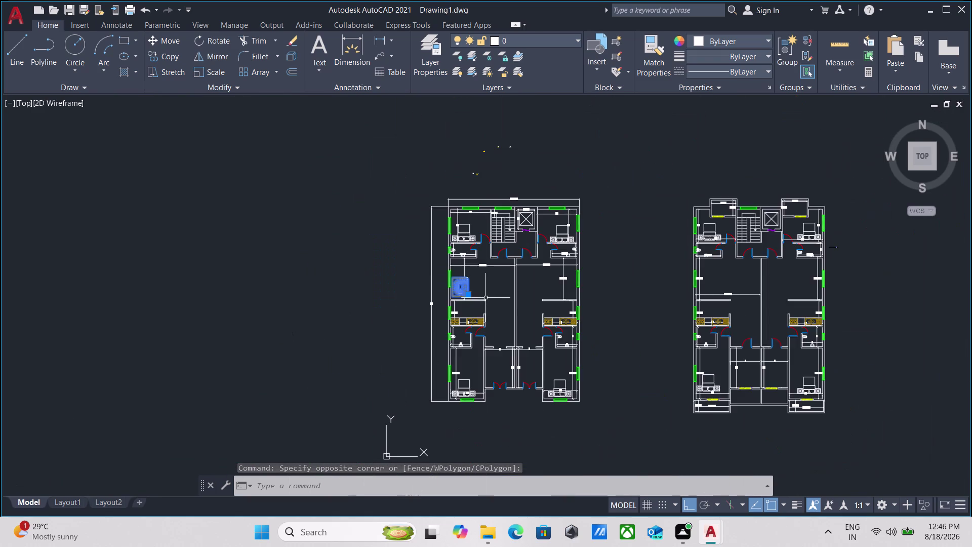
scroll(up, 3)
middle_drag(462, 301, 473, 329)
scroll(up, 3)
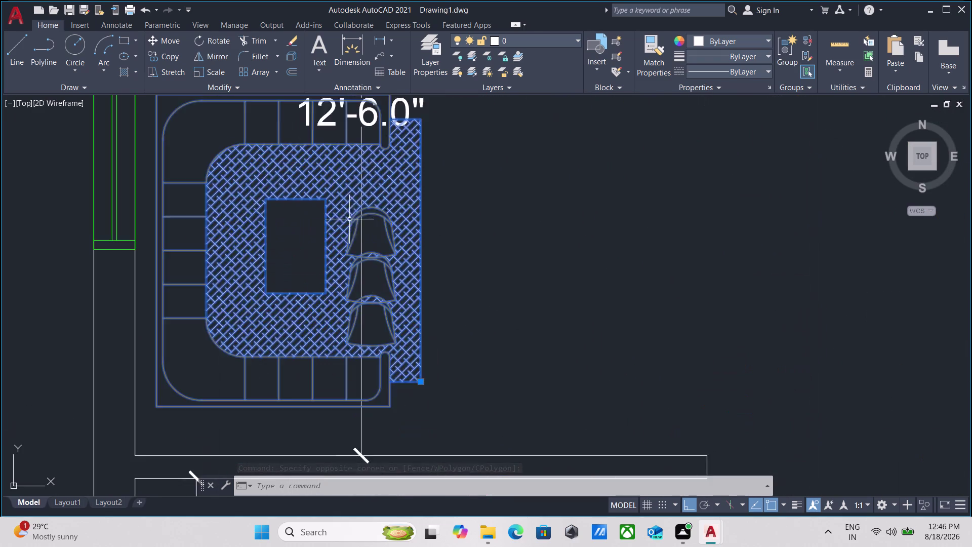
scroll(down, 3)
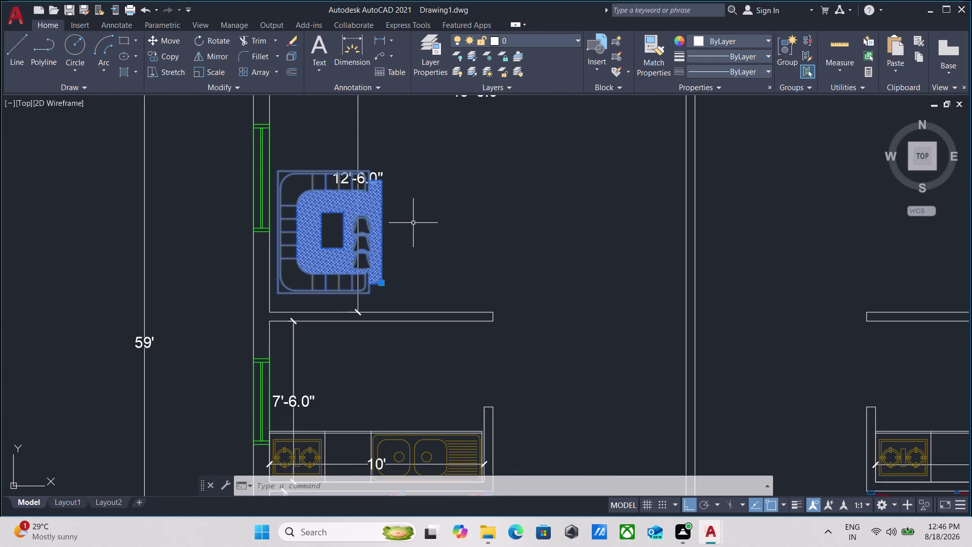
scroll(down, 3)
scroll(up, 3)
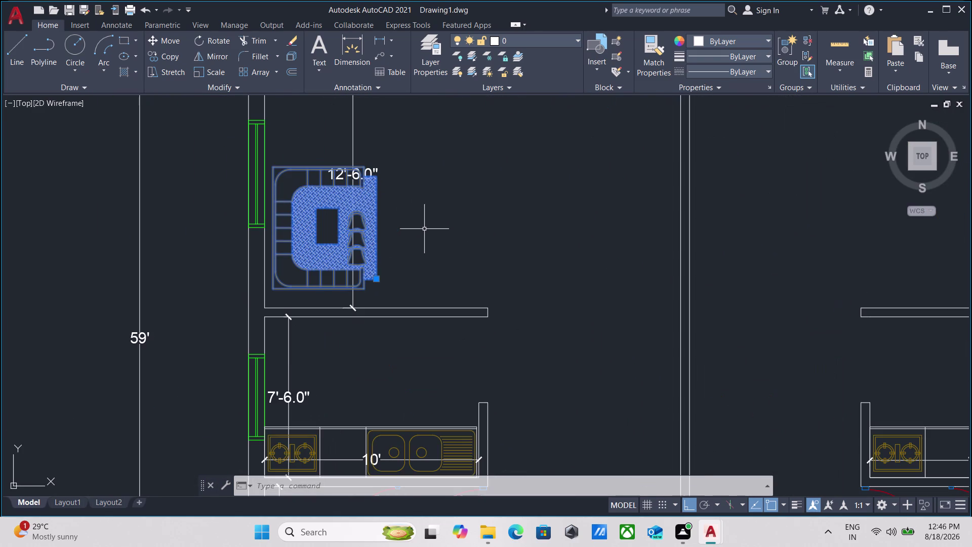
middle_drag(422, 238, 364, 266)
scroll(down, 3)
middle_click(359, 263)
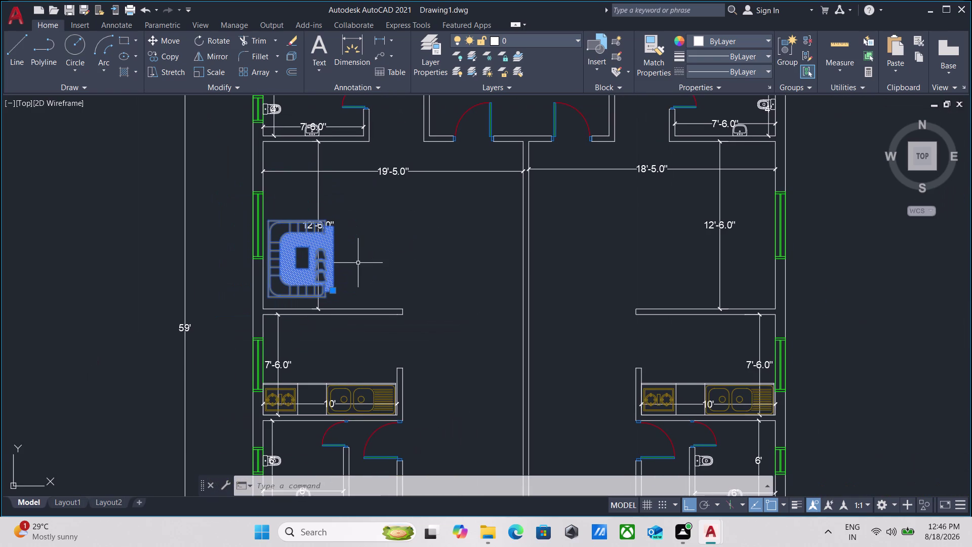
text(mi)
Mirror the sofa set across the central dividing wall into the right flat.
key(Return)
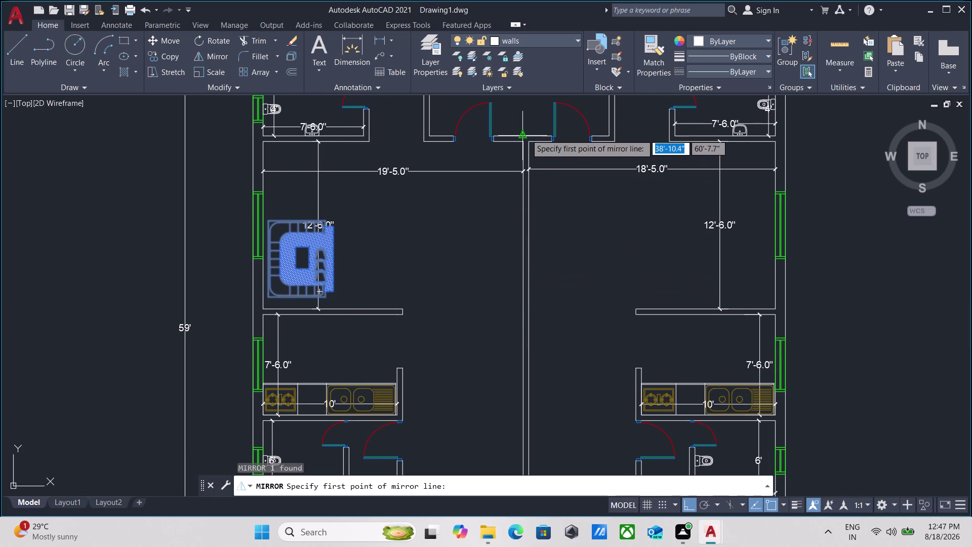
scroll(up, 3)
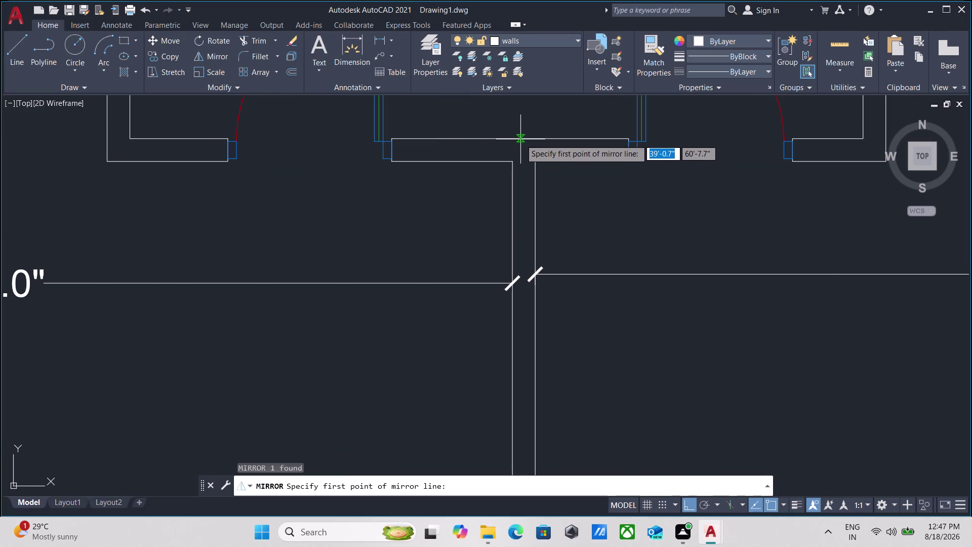
click(508, 139)
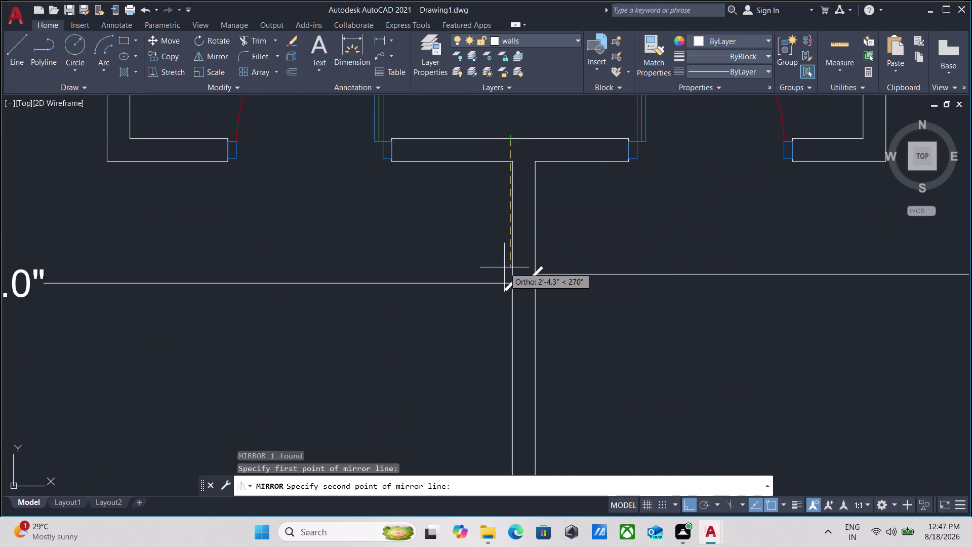
scroll(down, 3)
middle_drag(504, 267, 483, 211)
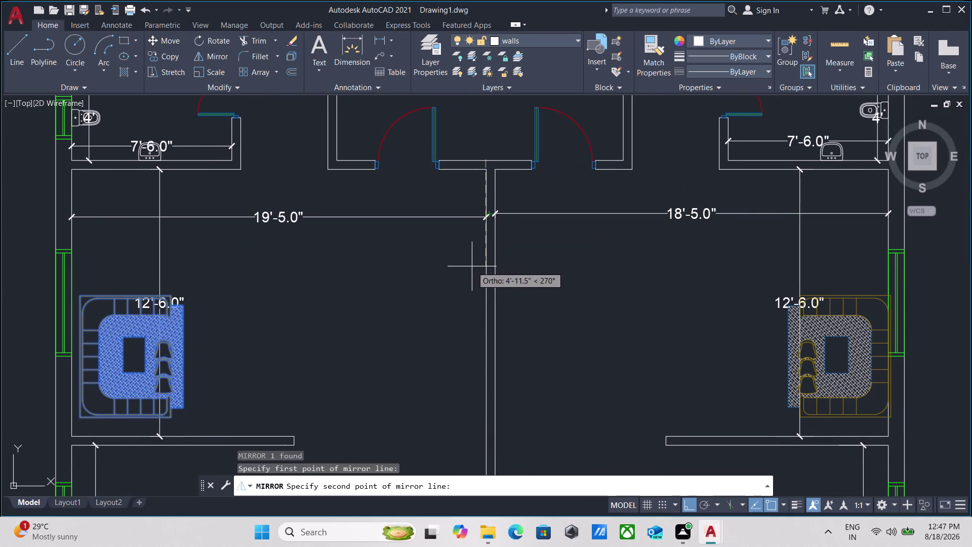
click(472, 266)
drag(499, 309, 471, 266)
scroll(up, 3)
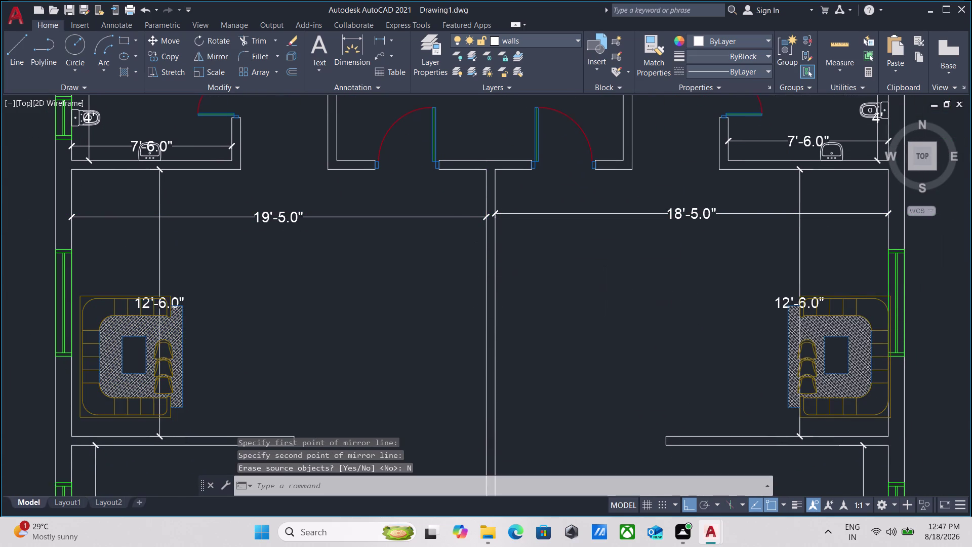
scroll(up, 3)
middle_drag(831, 261, 441, 184)
scroll(down, 3)
middle_drag(665, 164, 584, 186)
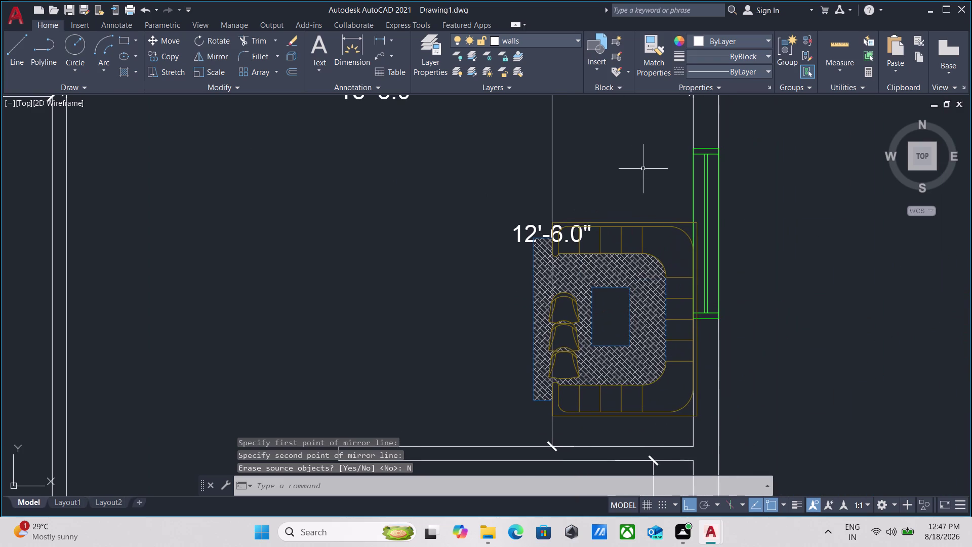
Select the mirrored sofa set and start moving it.
drag(644, 168, 619, 235)
click(613, 265)
key(m)
key(Return)
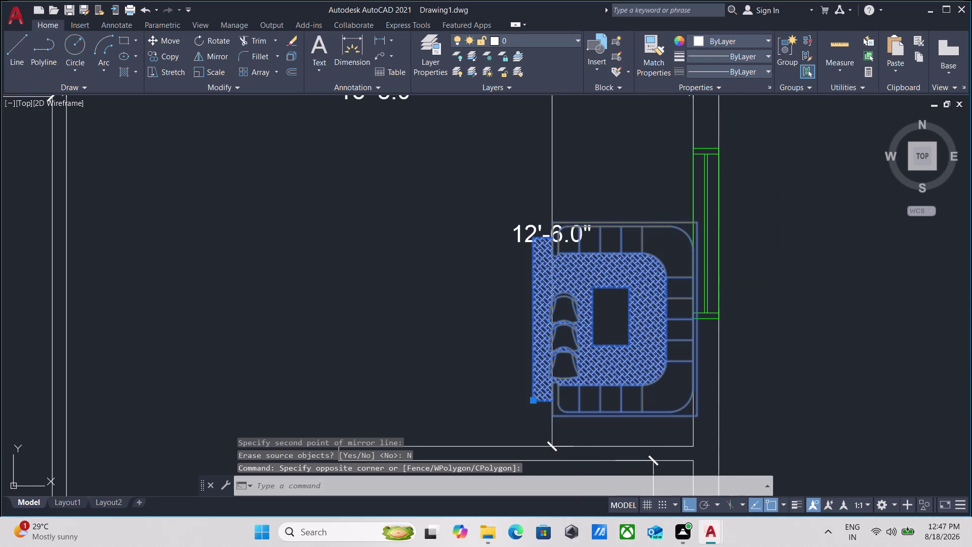
scroll(up, 3)
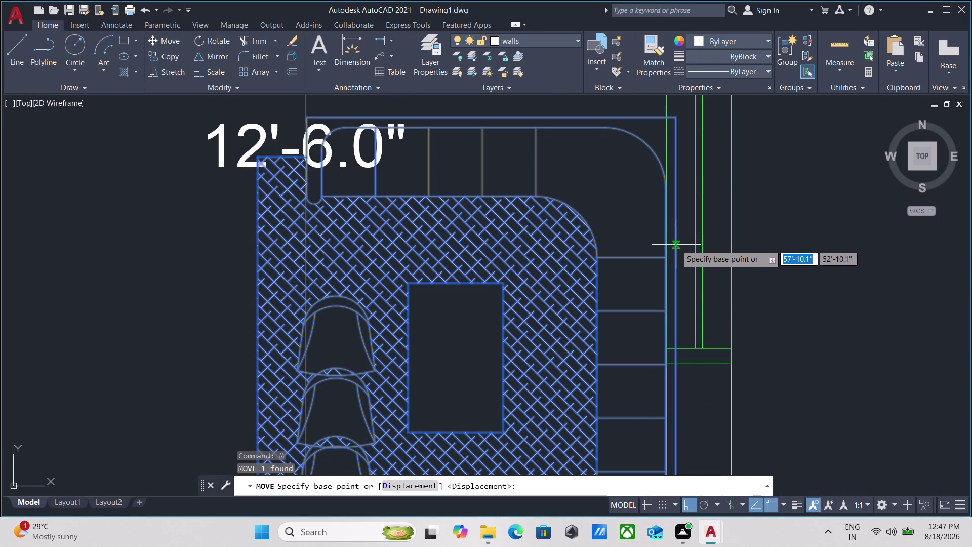
click(676, 244)
click(647, 248)
scroll(down, 3)
scroll(down, 3)
key(Escape)
middle_drag(365, 245, 492, 194)
scroll(down, 3)
middle_drag(433, 221, 446, 221)
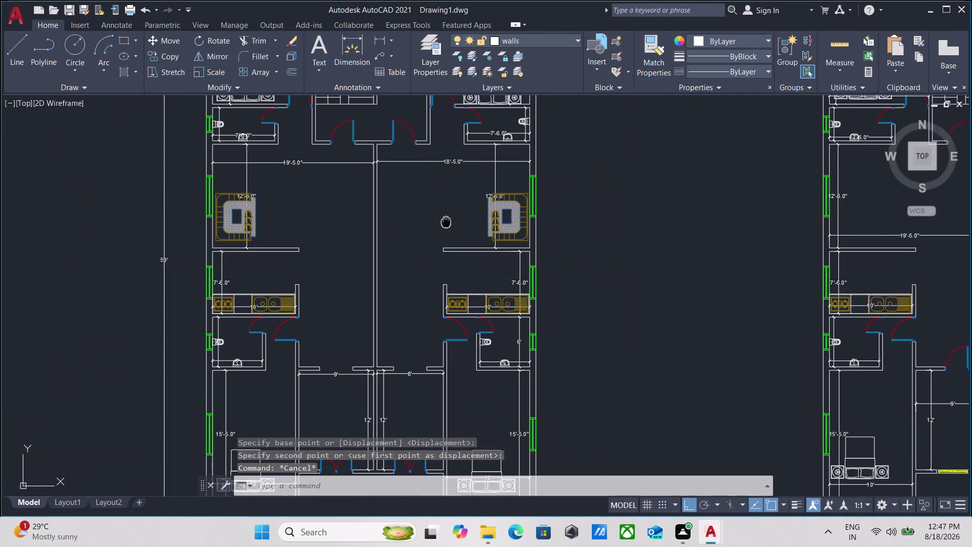
middle_drag(446, 221, 453, 220)
scroll(down, 3)
scroll(up, 3)
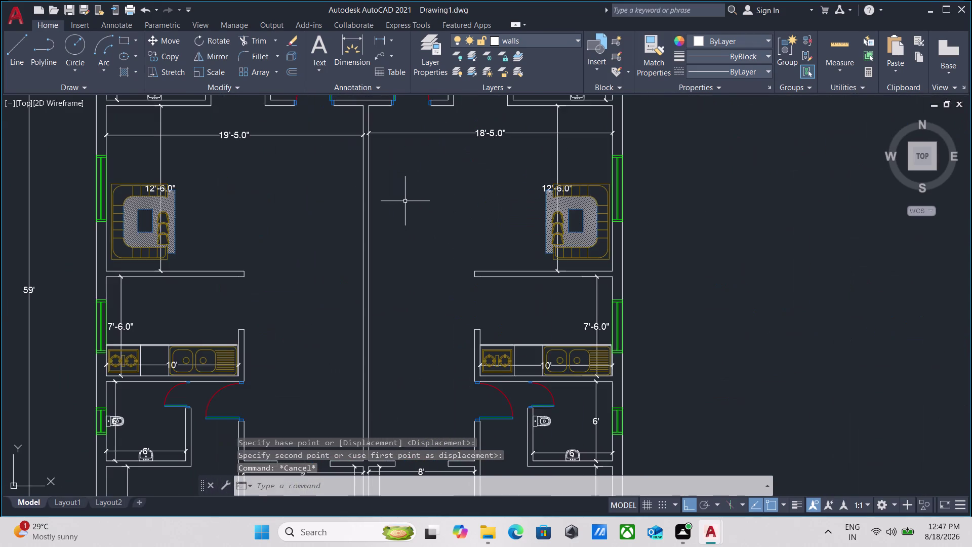
scroll(down, 3)
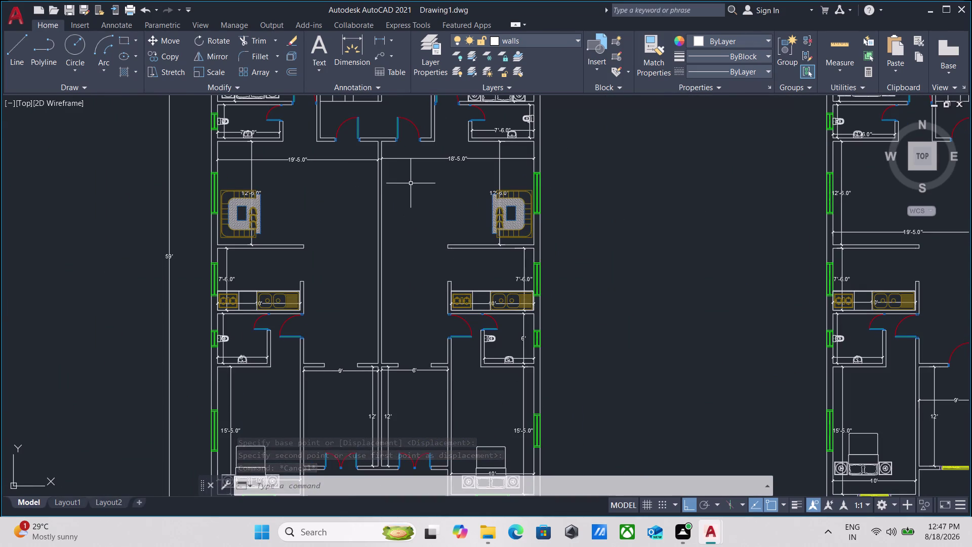
middle_drag(379, 199, 376, 326)
middle_drag(349, 138, 361, 323)
scroll(up, 3)
scroll(up, 3)
scroll(down, 3)
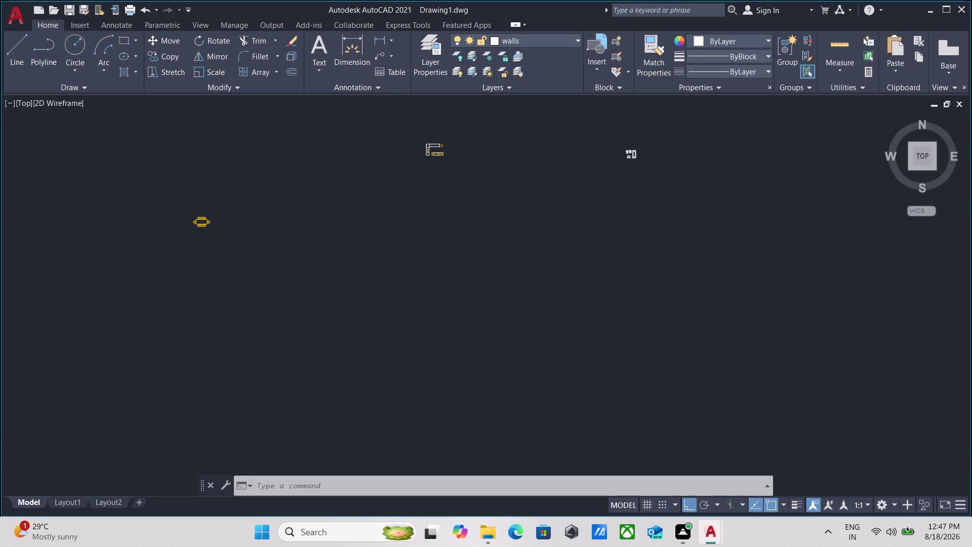
Find the spare dining table set block and select it.
scroll(up, 3)
scroll(down, 3)
scroll(up, 3)
middle_drag(284, 376, 381, 201)
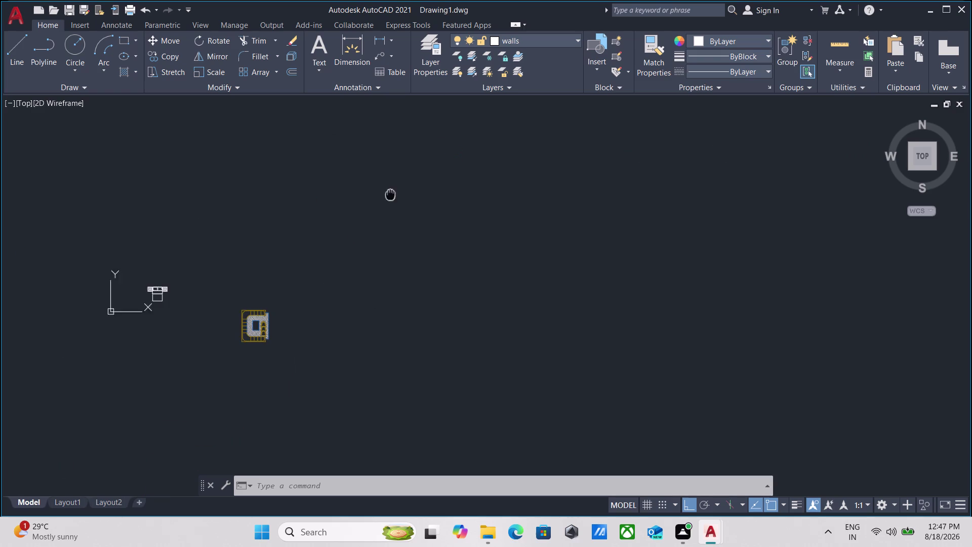
scroll(down, 3)
middle_drag(294, 244, 230, 393)
scroll(up, 3)
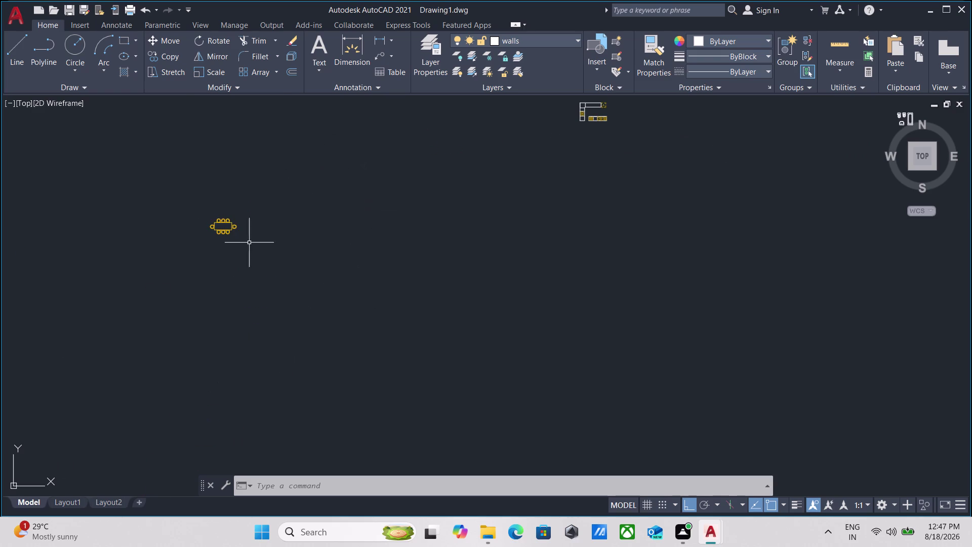
scroll(up, 3)
scroll(down, 3)
middle_drag(303, 225, 304, 318)
drag(332, 285, 323, 272)
click(213, 196)
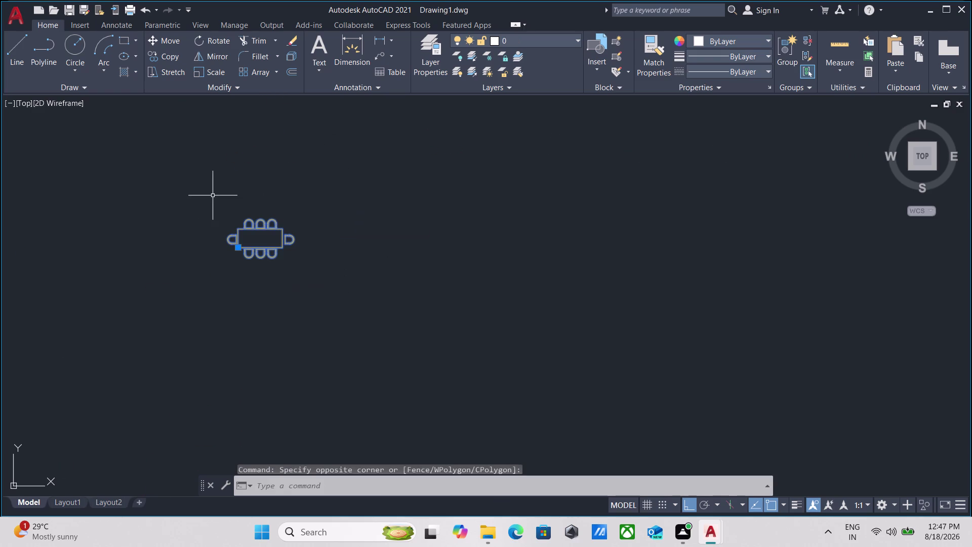
Copy the dining table set from a base point, with Ortho turned off.
key(c)
key(o)
key(Return)
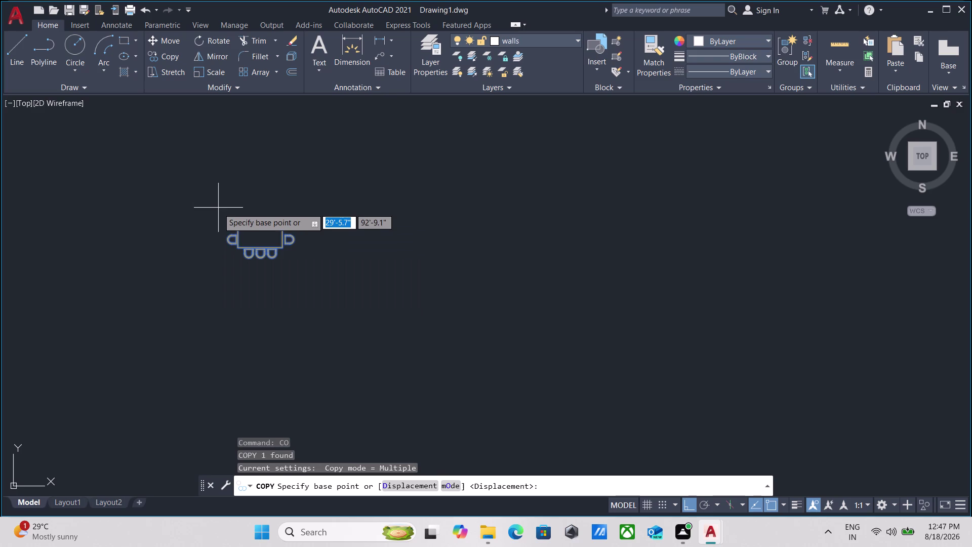
click(237, 246)
scroll(down, 3)
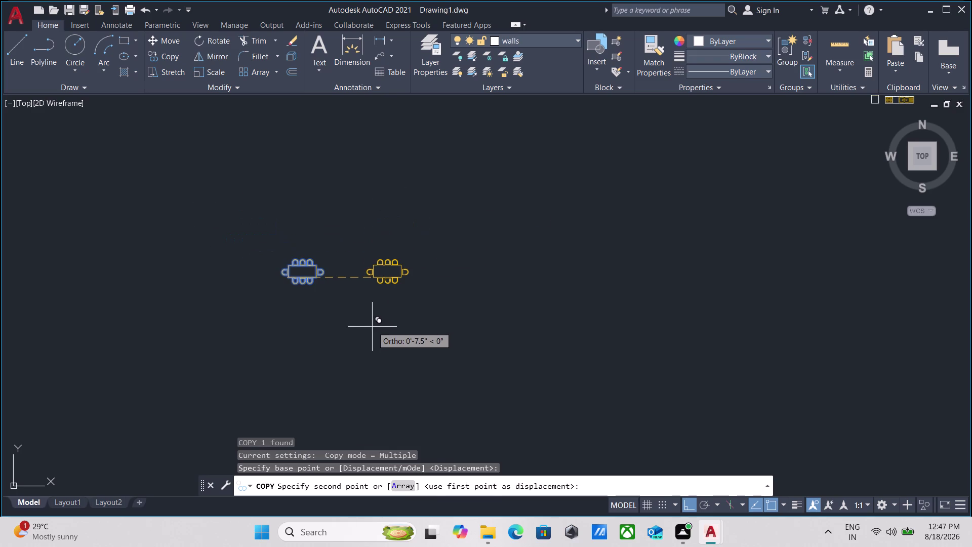
key(F8)
scroll(down, 3)
Place the table copy beside the left flat's kitchen counter and reselect it.
middle_drag(366, 306, 323, 125)
scroll(down, 3)
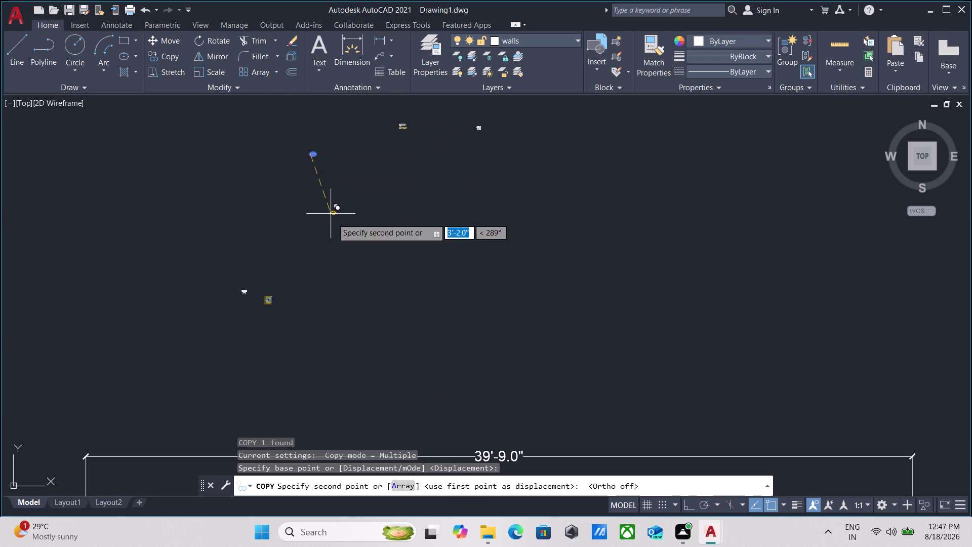
scroll(down, 3)
middle_drag(335, 247, 320, 106)
scroll(down, 3)
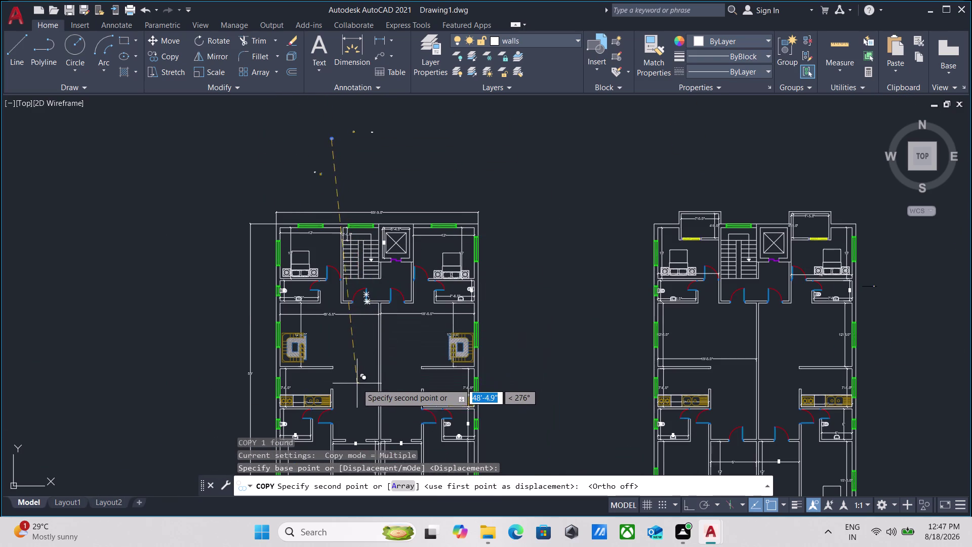
scroll(up, 3)
middle_drag(357, 383, 348, 263)
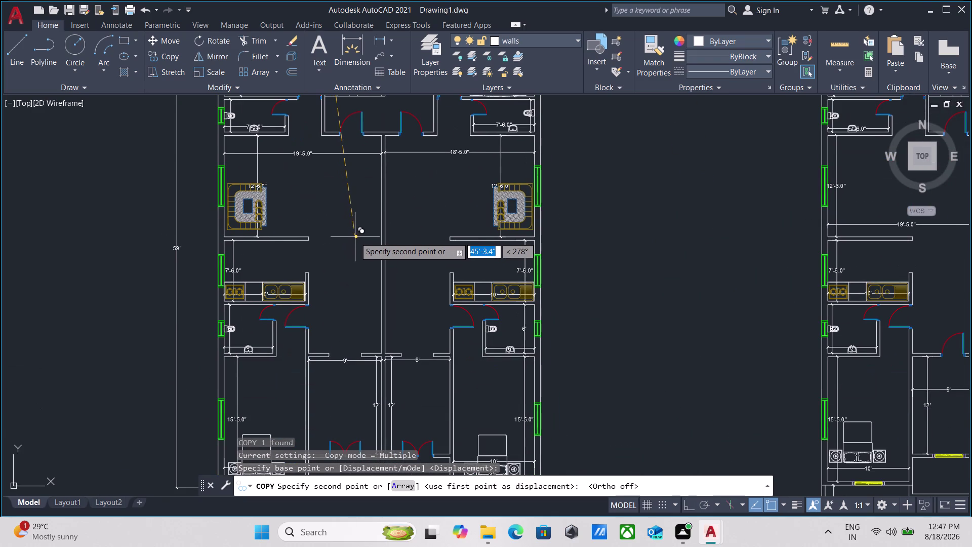
scroll(up, 3)
scroll(down, 3)
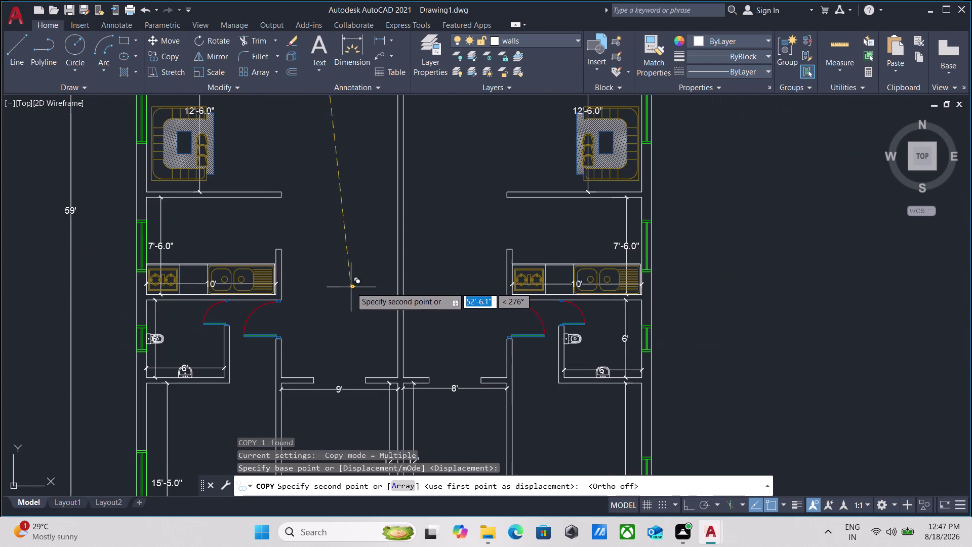
middle_drag(351, 287, 352, 301)
scroll(up, 3)
click(327, 296)
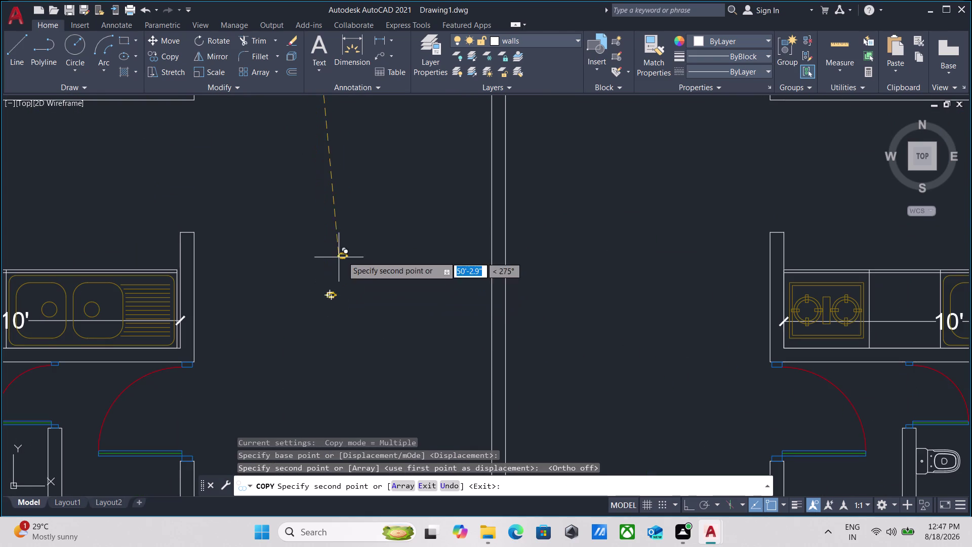
scroll(up, 3)
key(Escape)
drag(352, 366, 332, 332)
click(274, 266)
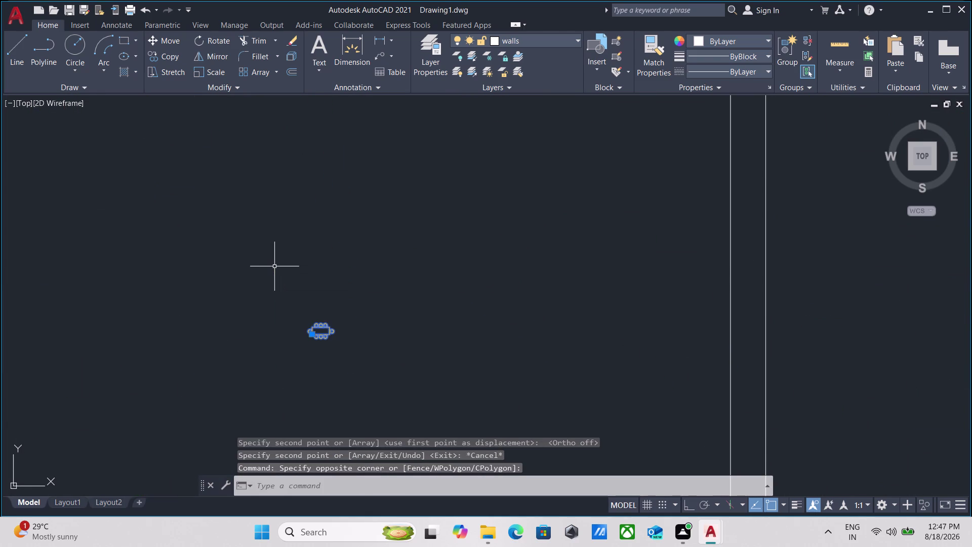
Scale the table copy by reference from its corner, with Ortho back on.
key(s)
text(ca)
key(l)
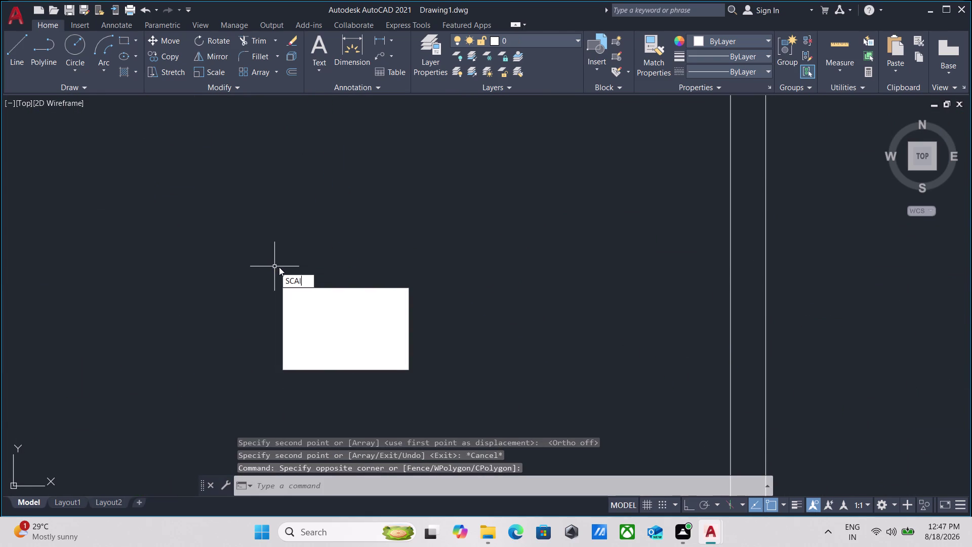
key(e)
key(Return)
scroll(up, 3)
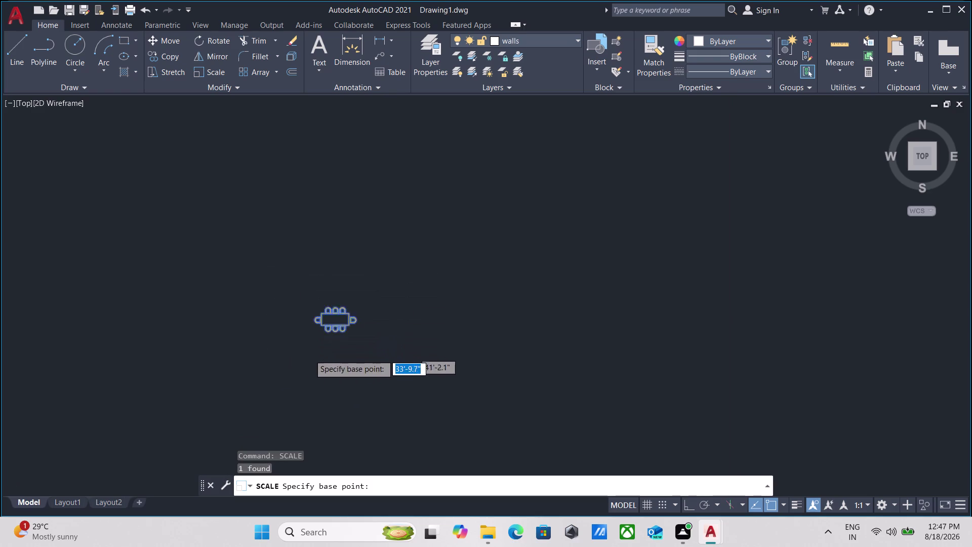
scroll(up, 3)
scroll(up, 3)
click(339, 270)
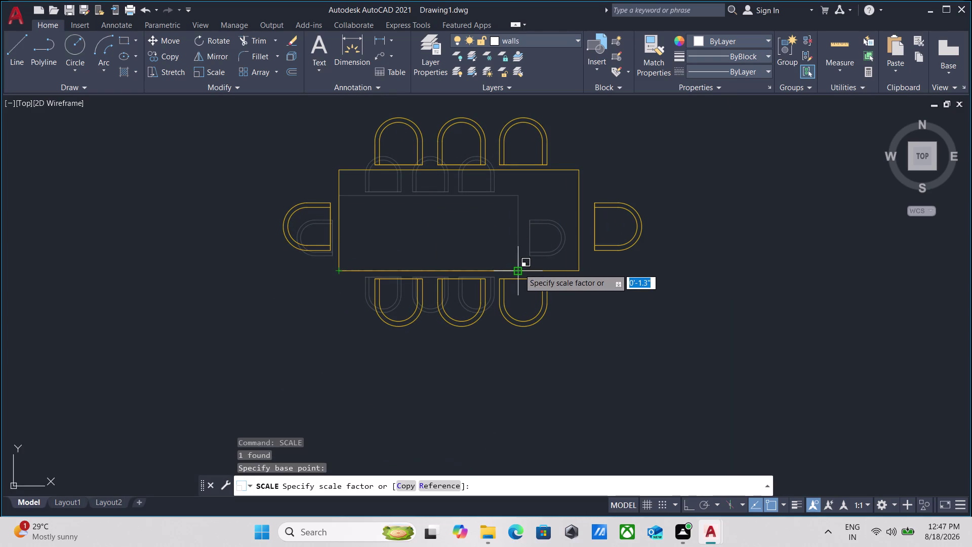
key(F8)
key(r)
key(Return)
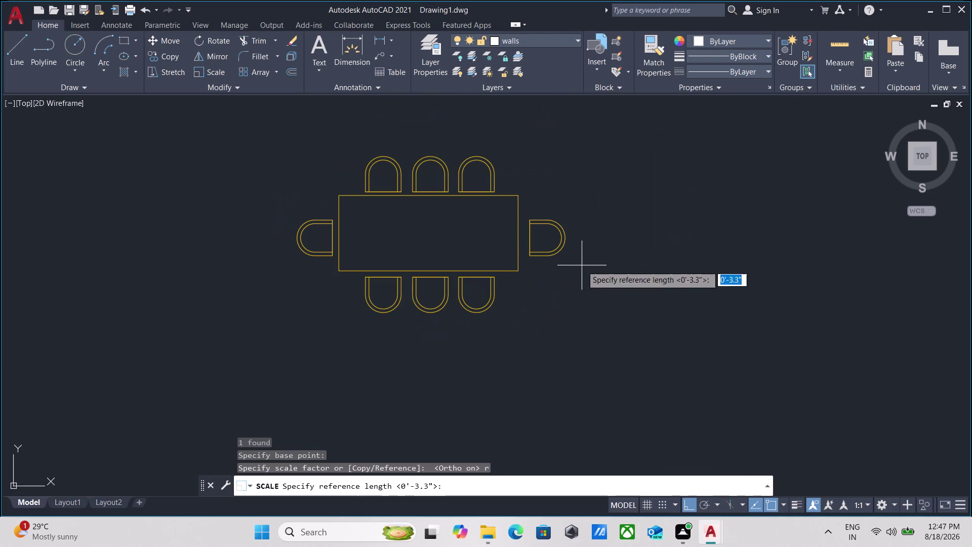
click(339, 271)
click(520, 271)
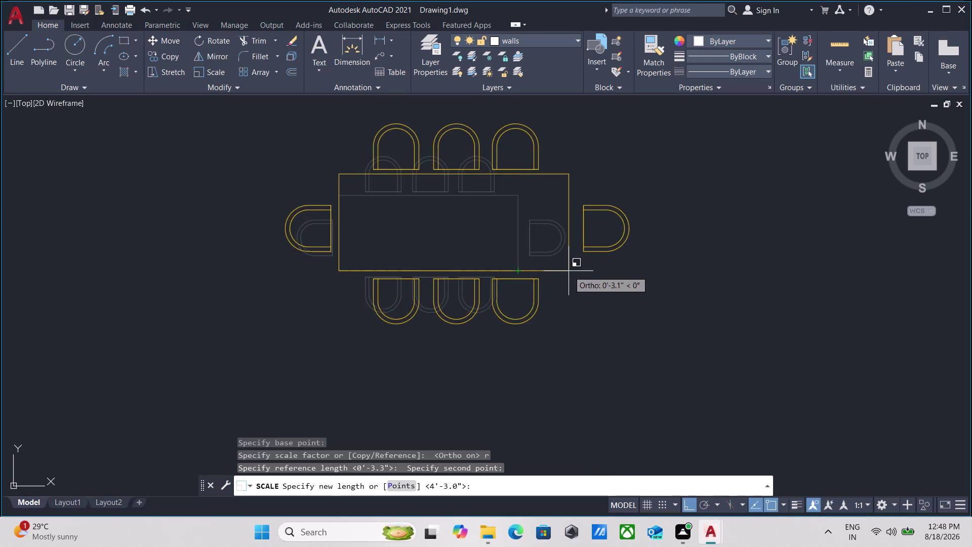
Set the new length to resize the dining table set, then reselect it.
middle_drag(568, 271, 426, 290)
scroll(down, 3)
scroll(down, 3)
middle_drag(503, 280, 329, 282)
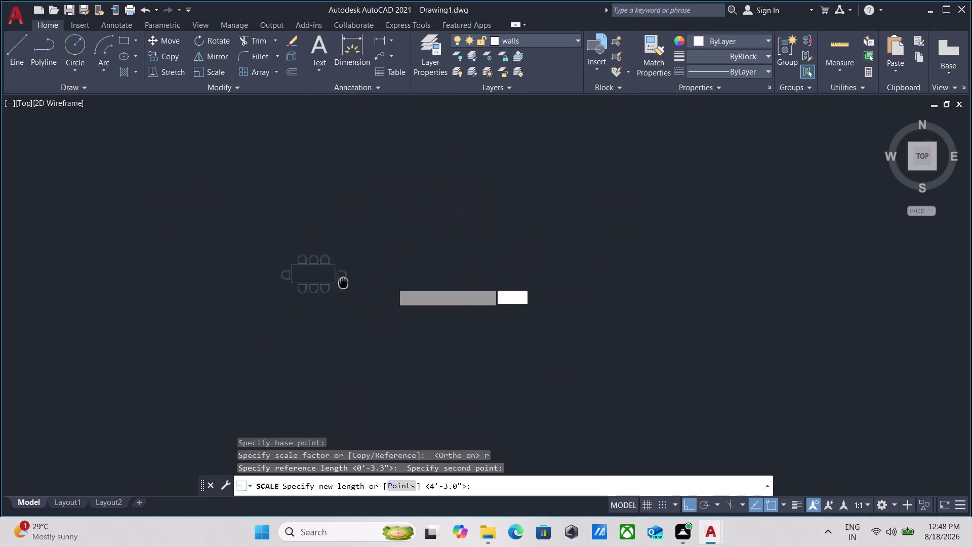
scroll(down, 3)
middle_drag(506, 281, 319, 282)
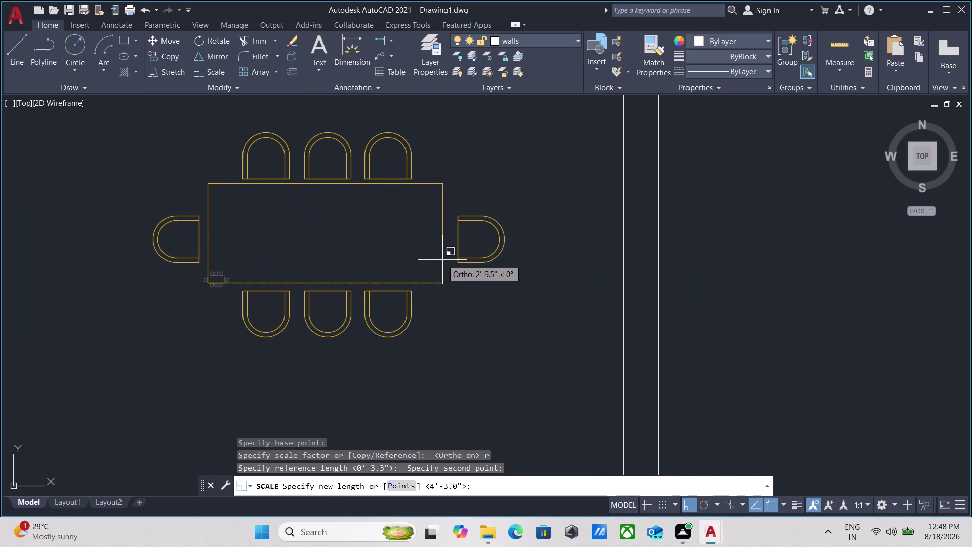
click(519, 289)
scroll(down, 3)
middle_drag(492, 320, 478, 327)
drag(481, 327, 468, 306)
click(432, 260)
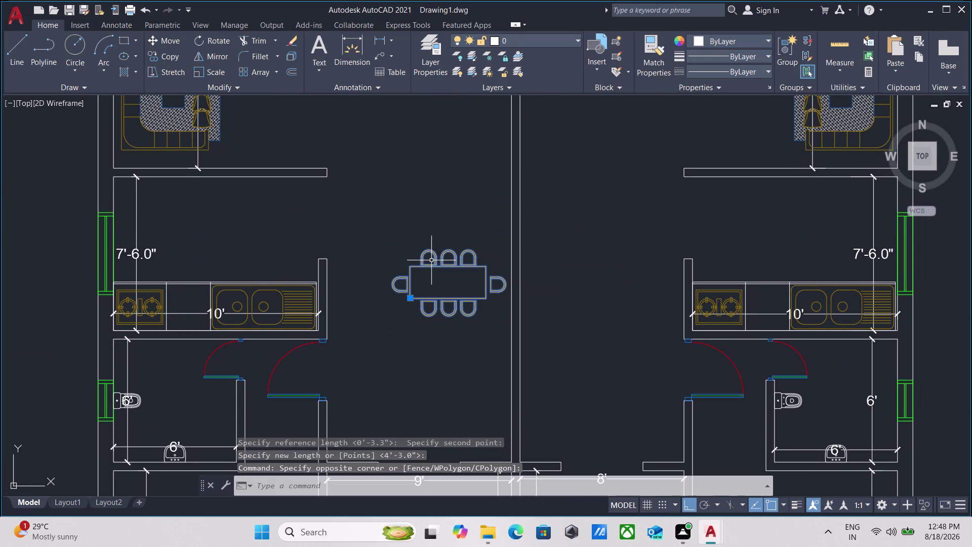
Rotate the dining table set to run vertically and select it.
key(r)
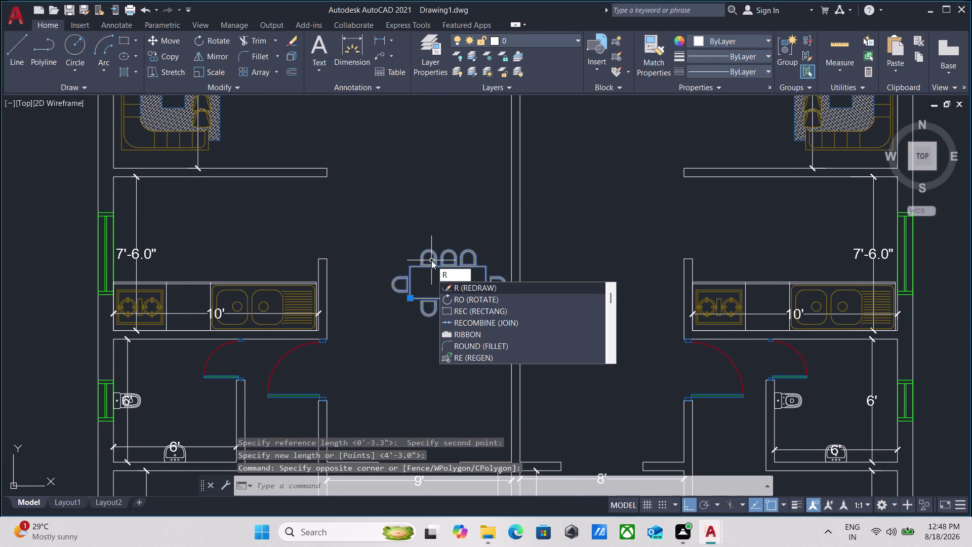
key(o)
key(Return)
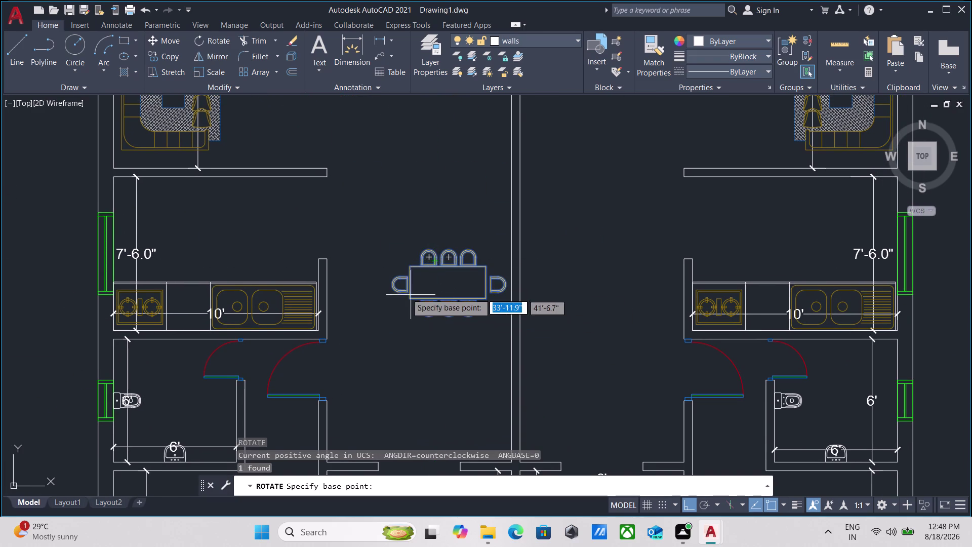
click(409, 298)
click(405, 221)
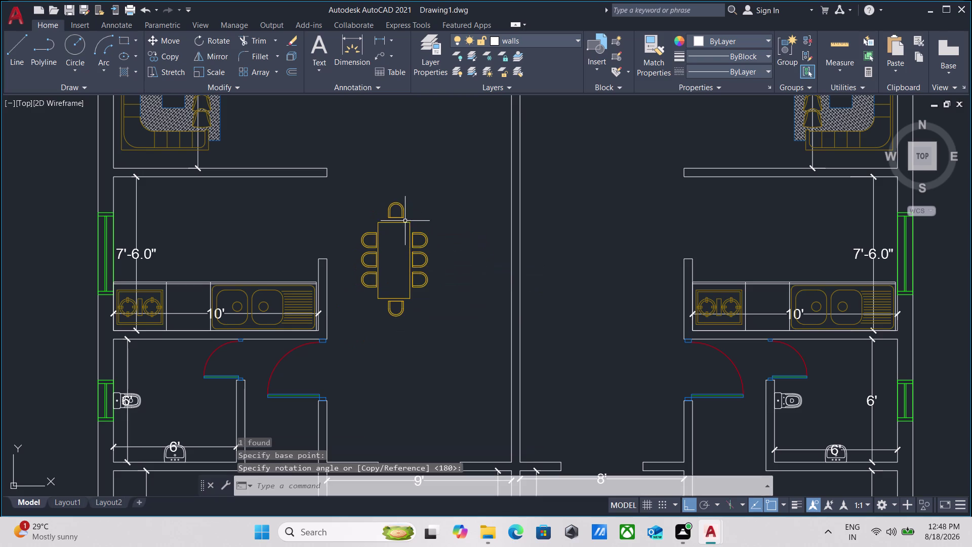
scroll(down, 3)
middle_drag(405, 278, 414, 318)
drag(434, 356, 420, 335)
click(385, 304)
Scale the table set down by reference from its lower-left corner.
scroll(up, 3)
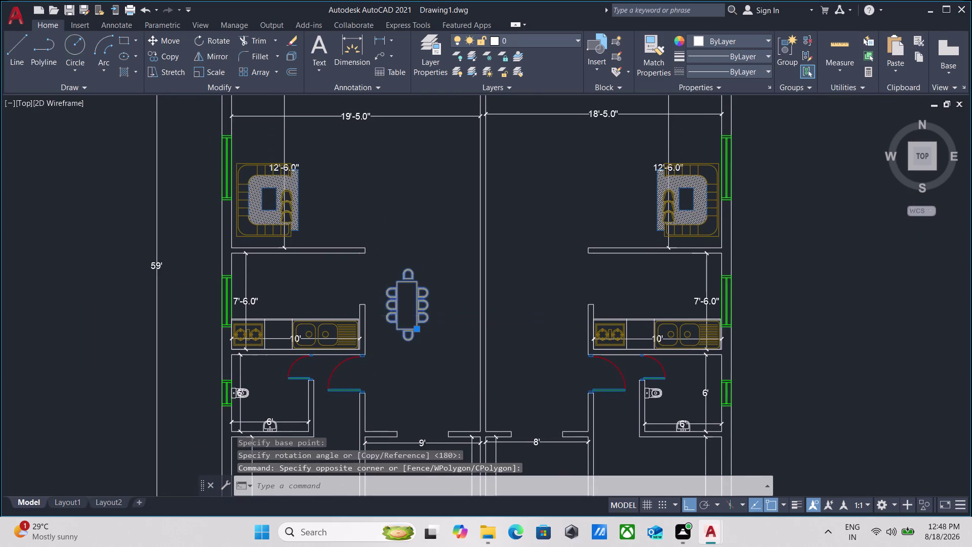
scroll(up, 3)
text(s)
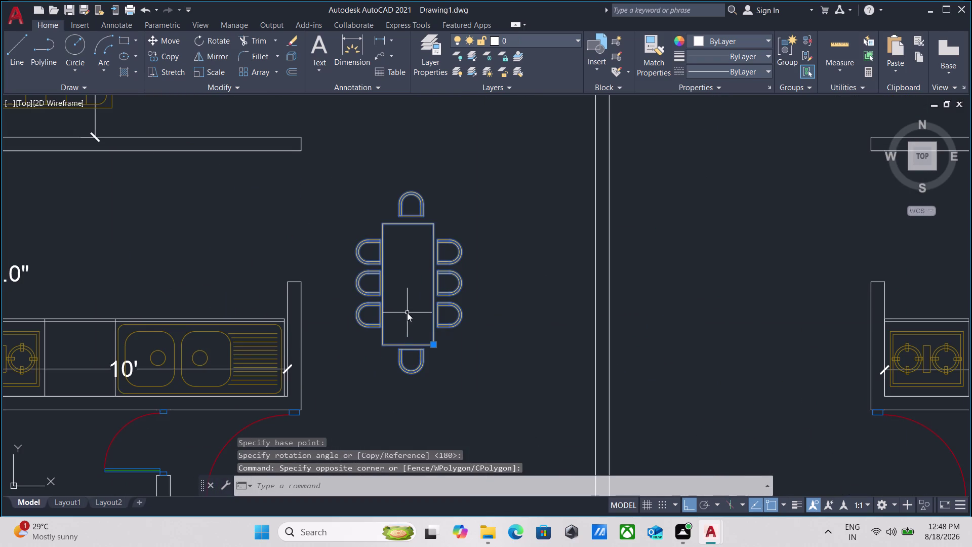
text(cal)
key(e)
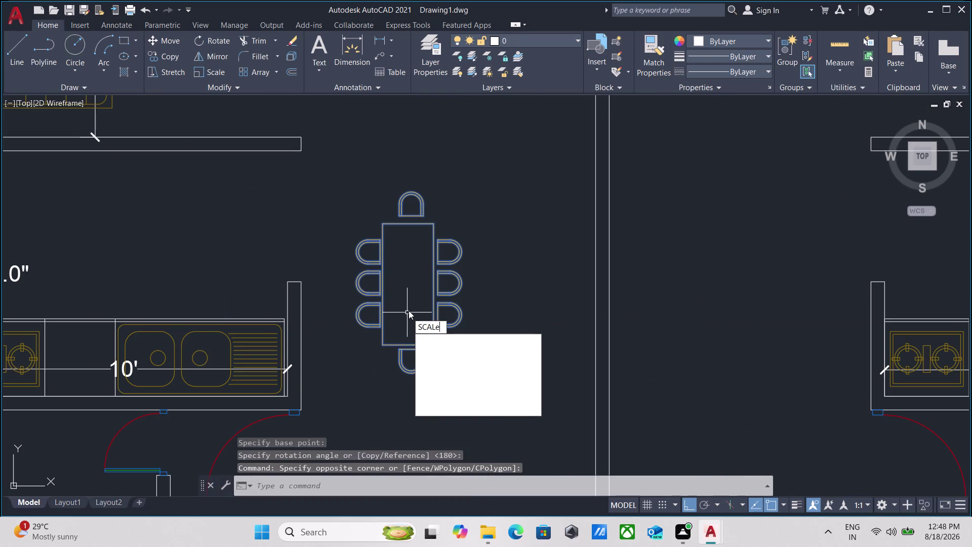
key(Return)
scroll(up, 3)
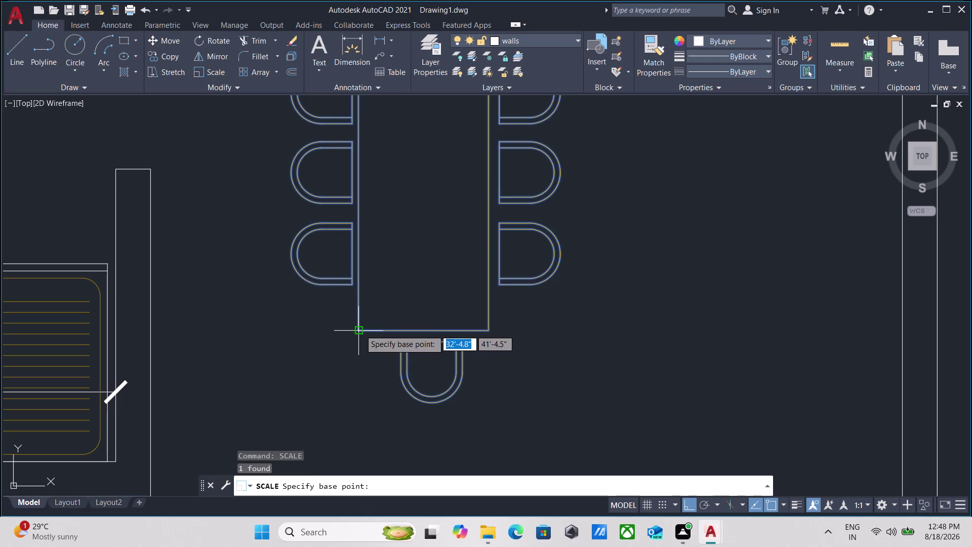
click(360, 330)
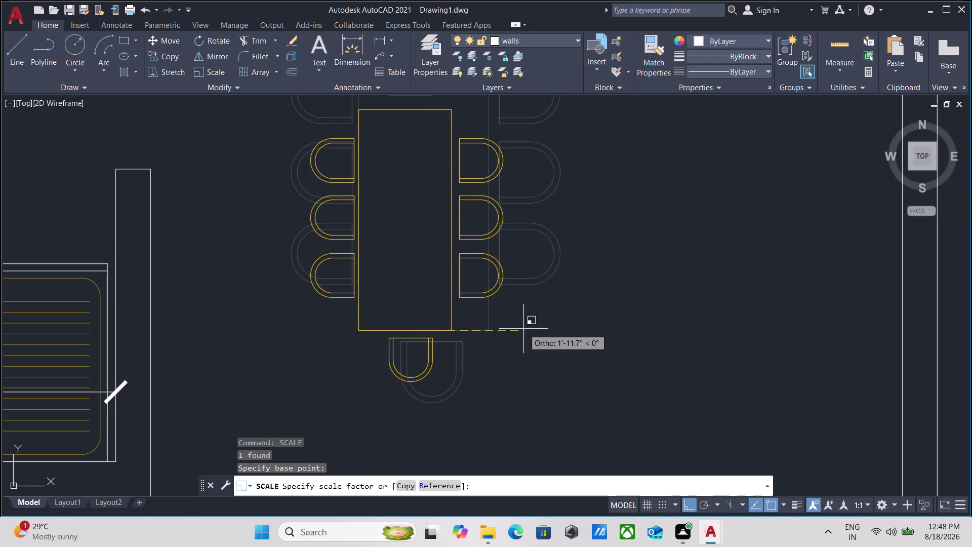
key(r)
key(Return)
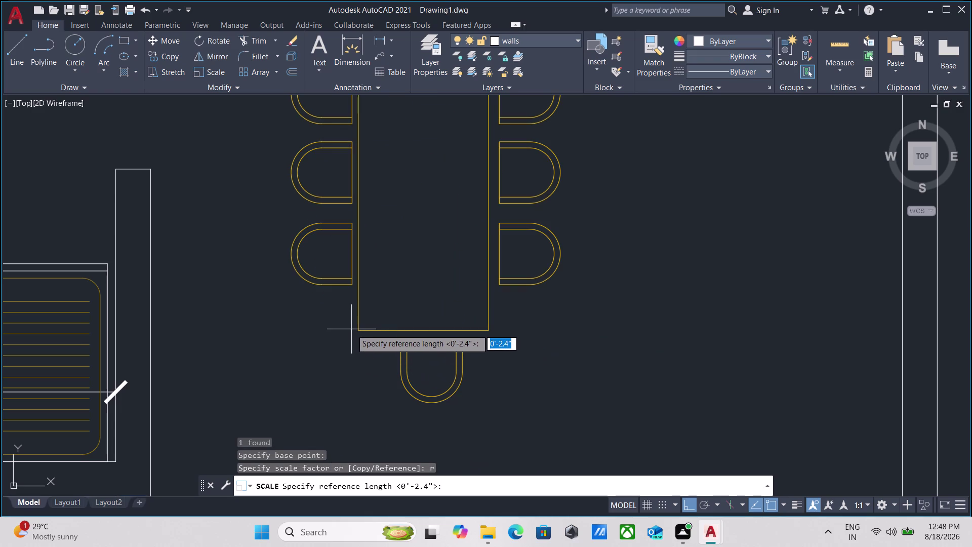
click(360, 331)
click(488, 331)
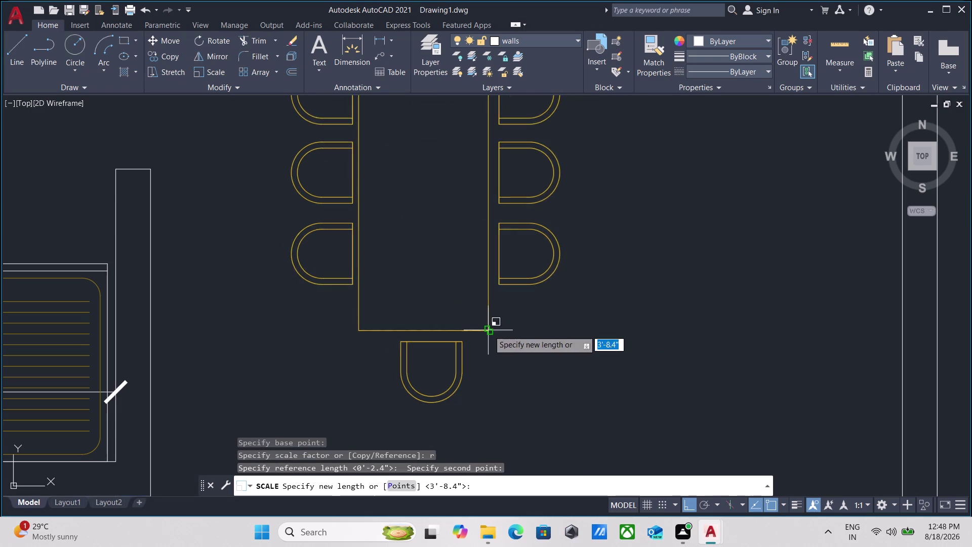
scroll(down, 3)
middle_drag(600, 318, 572, 325)
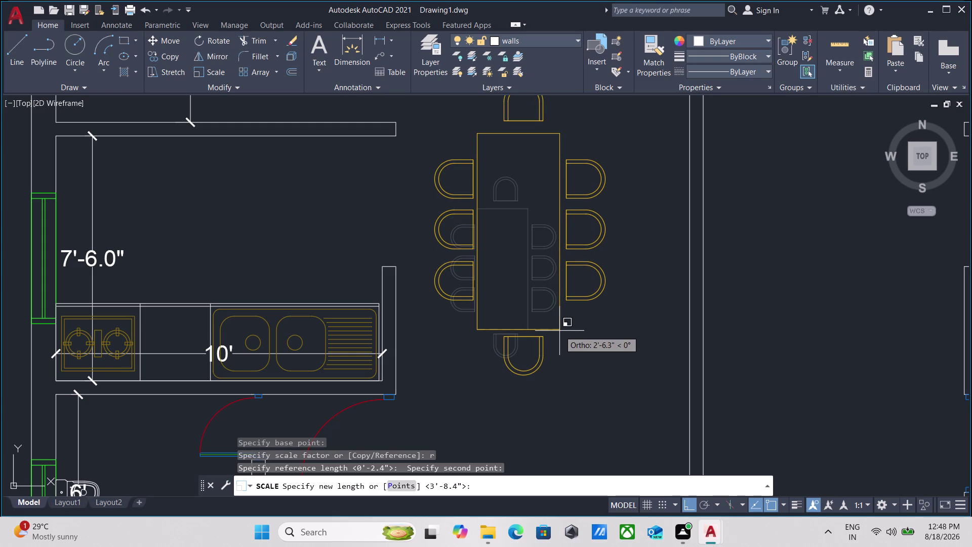
click(542, 329)
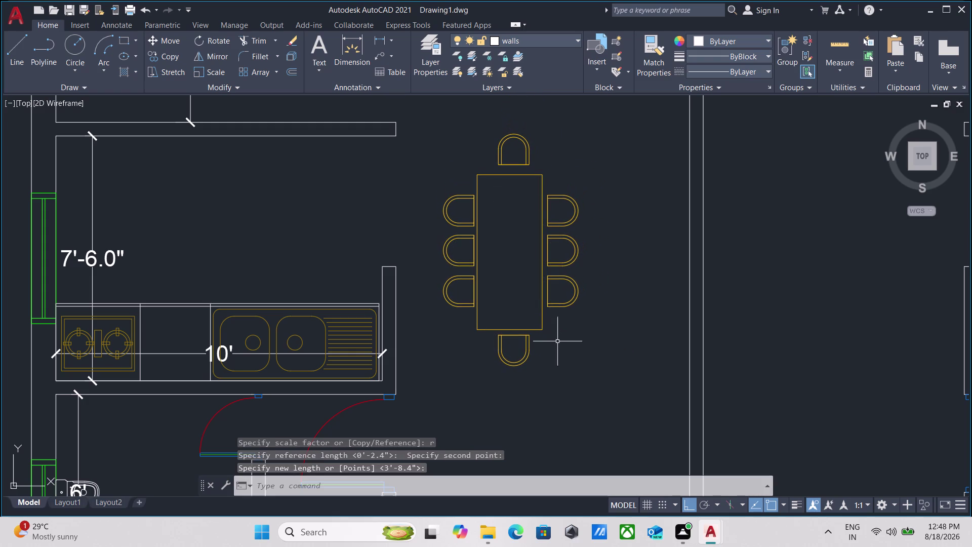
Select the resized dining table set and start moving it.
drag(565, 355, 545, 335)
click(509, 306)
key(m)
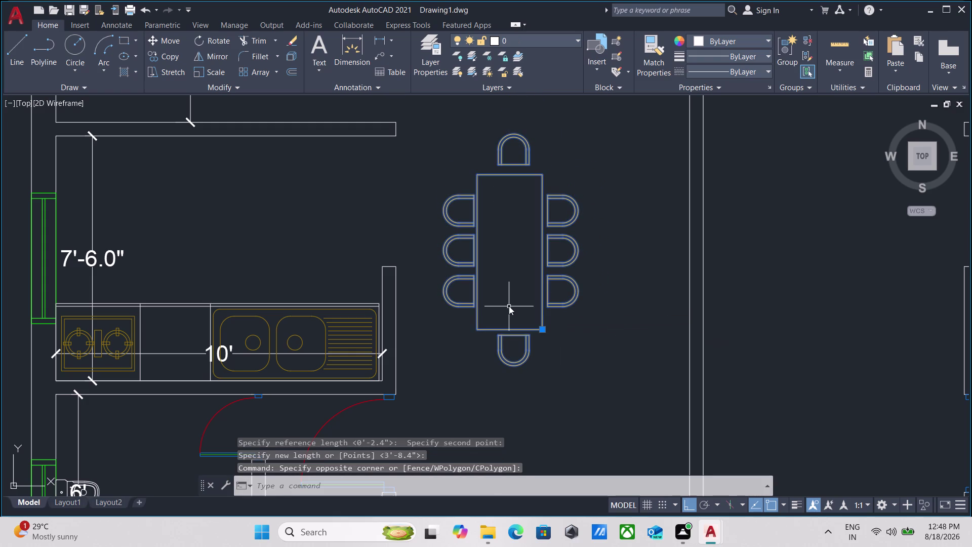
key(Return)
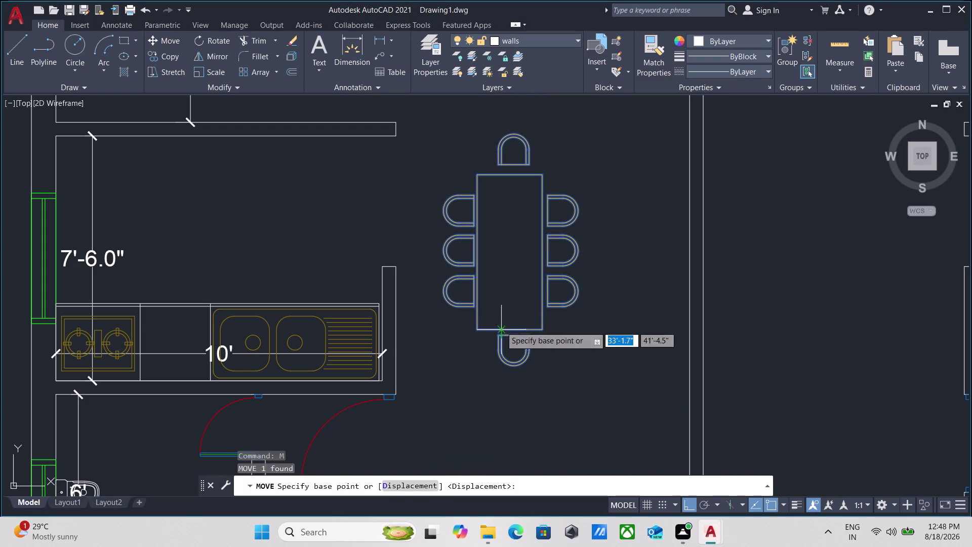
Move the resized dining table set lower into the left flat's dining area.
click(501, 326)
click(498, 385)
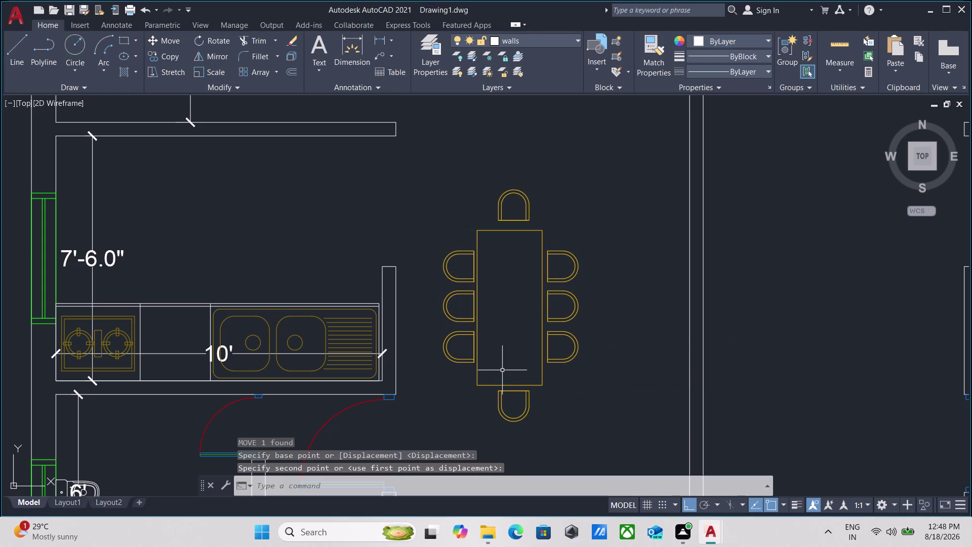
scroll(down, 3)
scroll(up, 3)
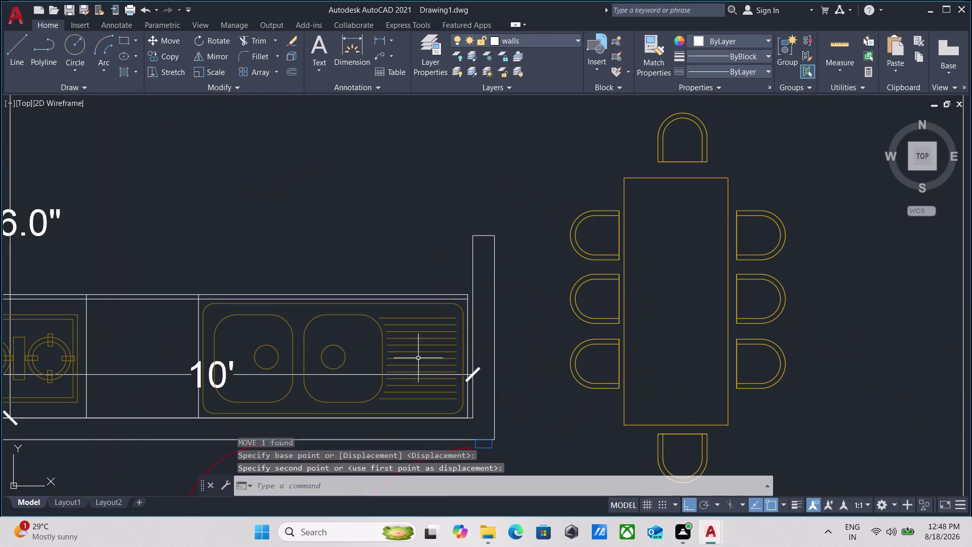
scroll(down, 3)
scroll(down, 3)
middle_drag(505, 328, 465, 337)
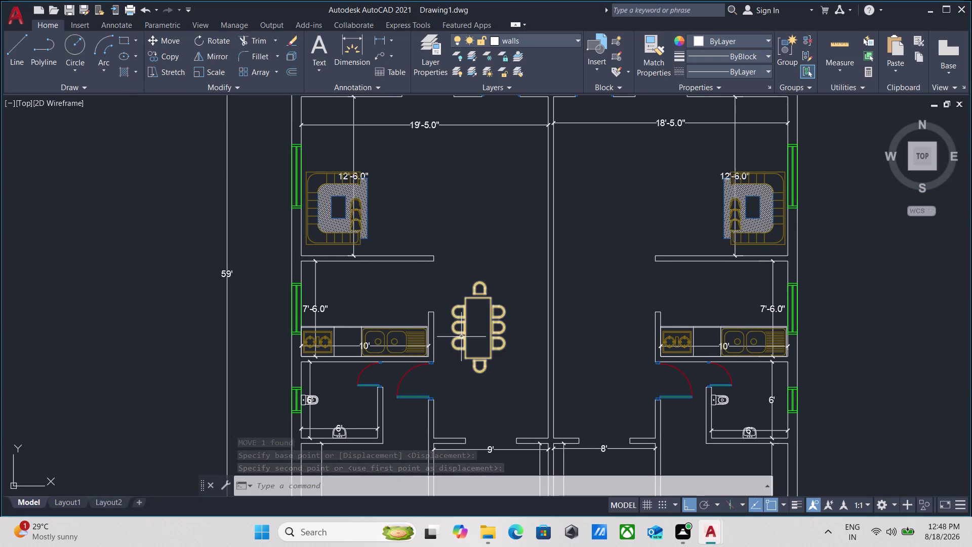
Copy the dining table set into the neighbouring right flat's dining area.
drag(504, 375, 480, 366)
click(451, 348)
key(c)
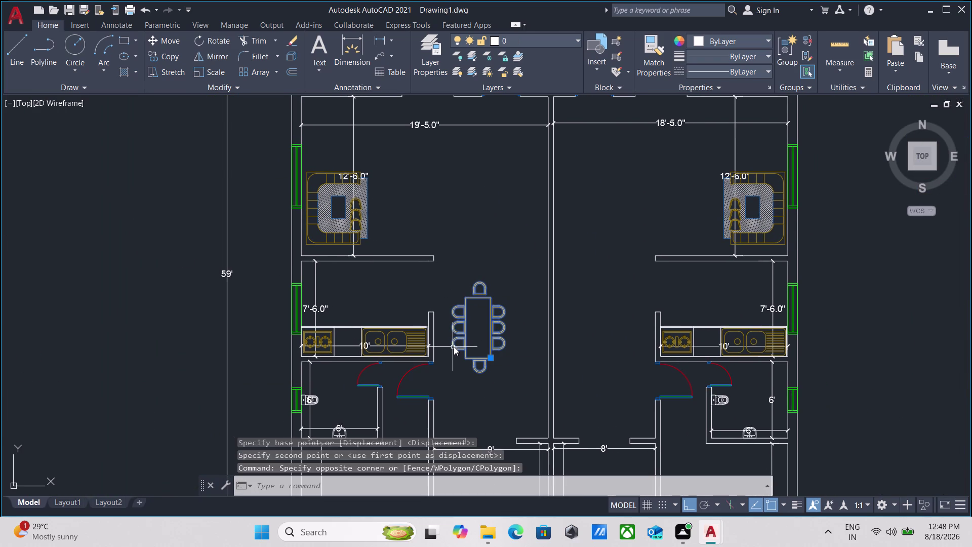
key(o)
key(Return)
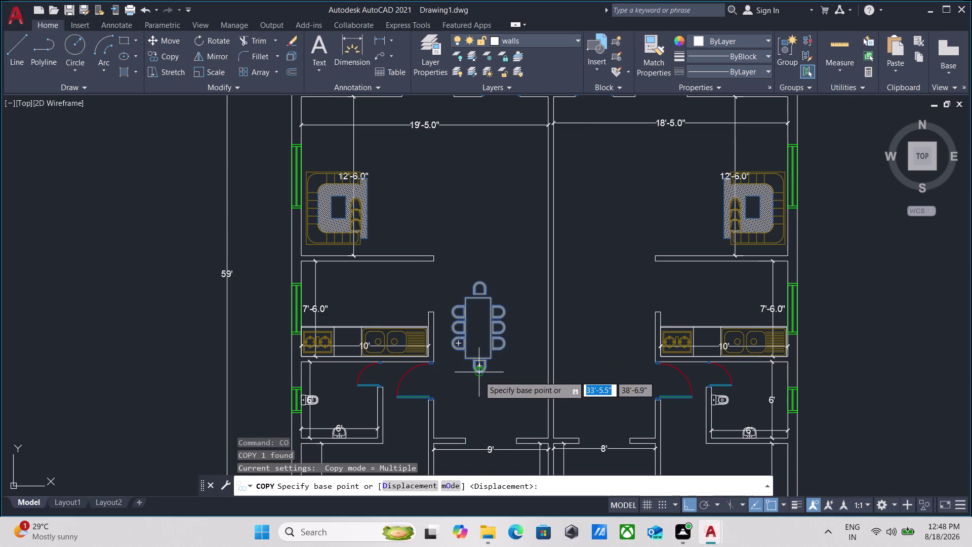
click(479, 376)
click(596, 382)
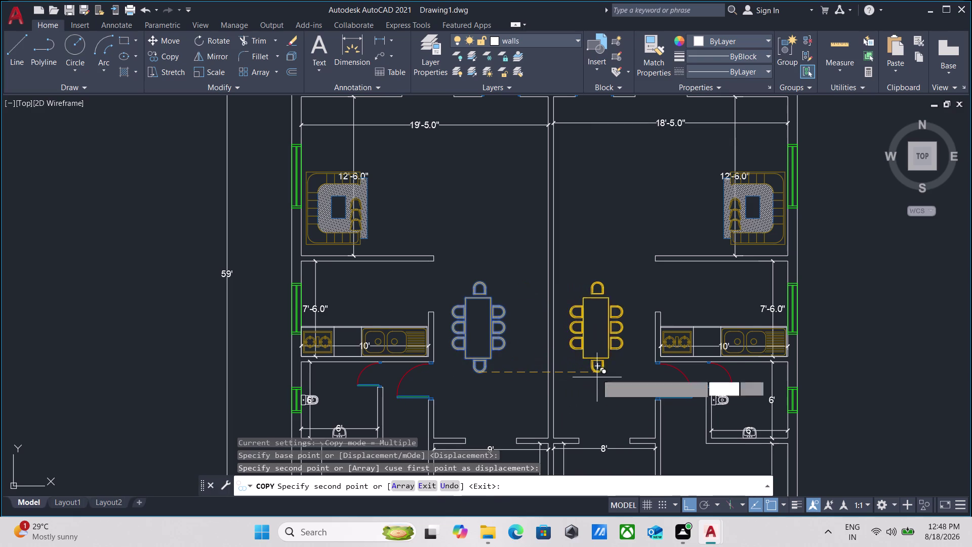
key(Escape)
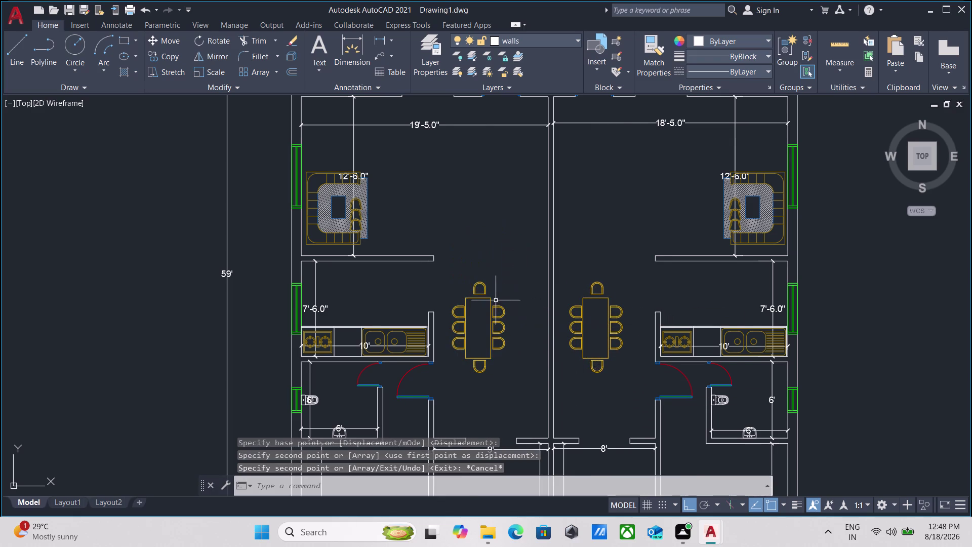
Zoom around the plan and begin selecting both dining table sets.
scroll(down, 3)
scroll(up, 3)
scroll(down, 3)
scroll(up, 3)
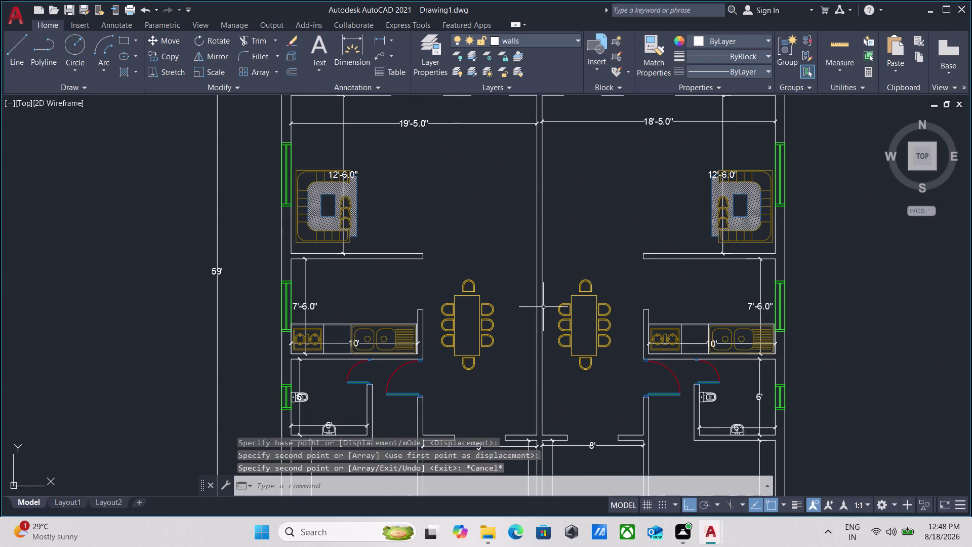
scroll(up, 3)
scroll(down, 3)
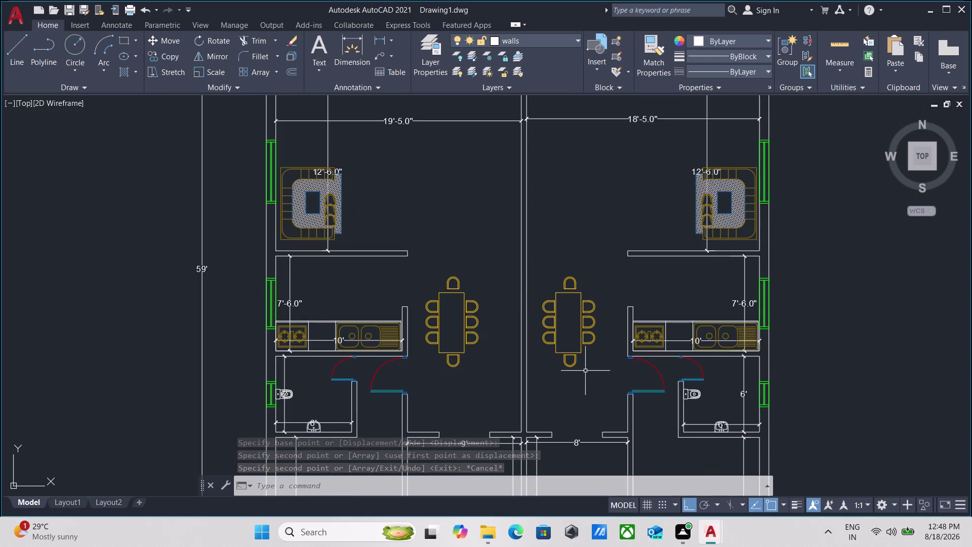
scroll(up, 3)
click(589, 373)
click(553, 320)
Copy both dining table sets into the second building's flats with CO.
drag(435, 369, 413, 351)
click(343, 308)
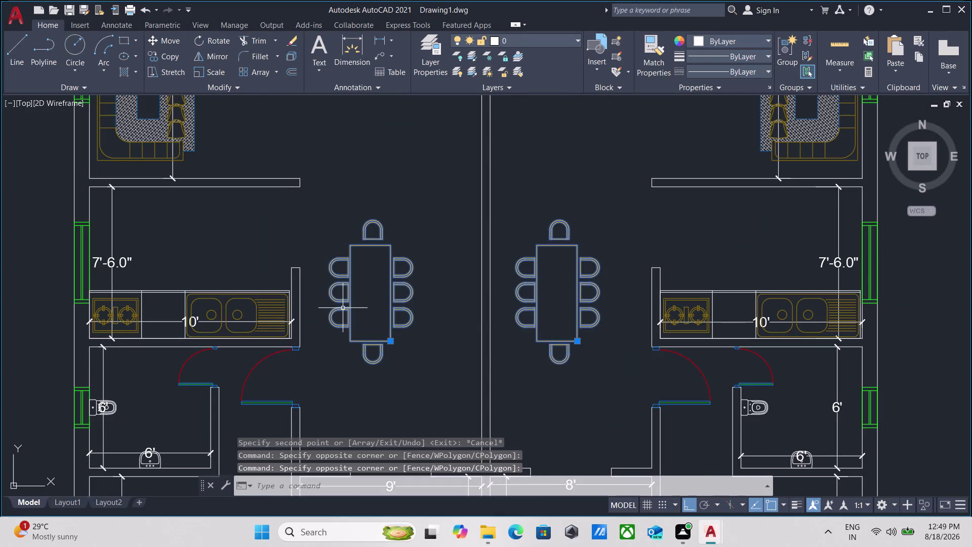
text(co)
key(Return)
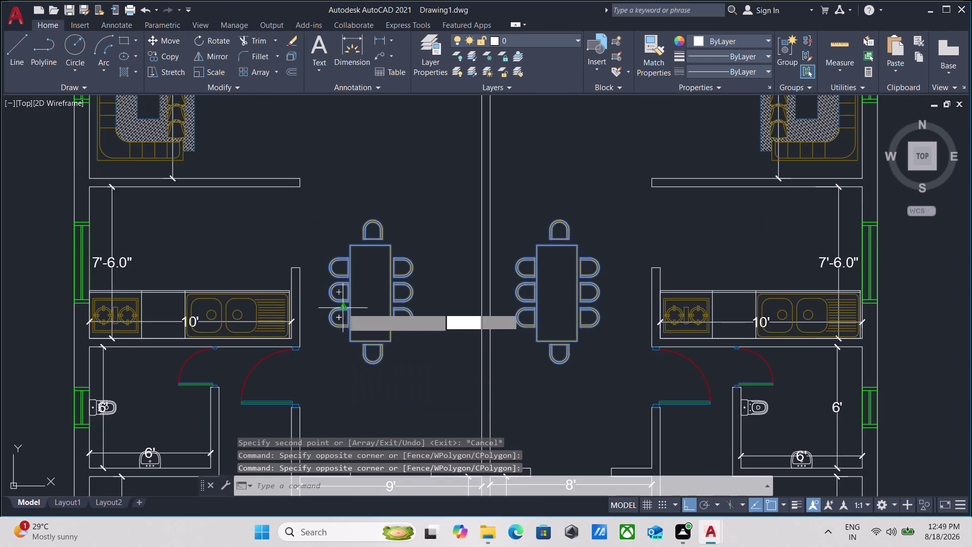
click(371, 366)
middle_drag(595, 355, 146, 309)
scroll(down, 3)
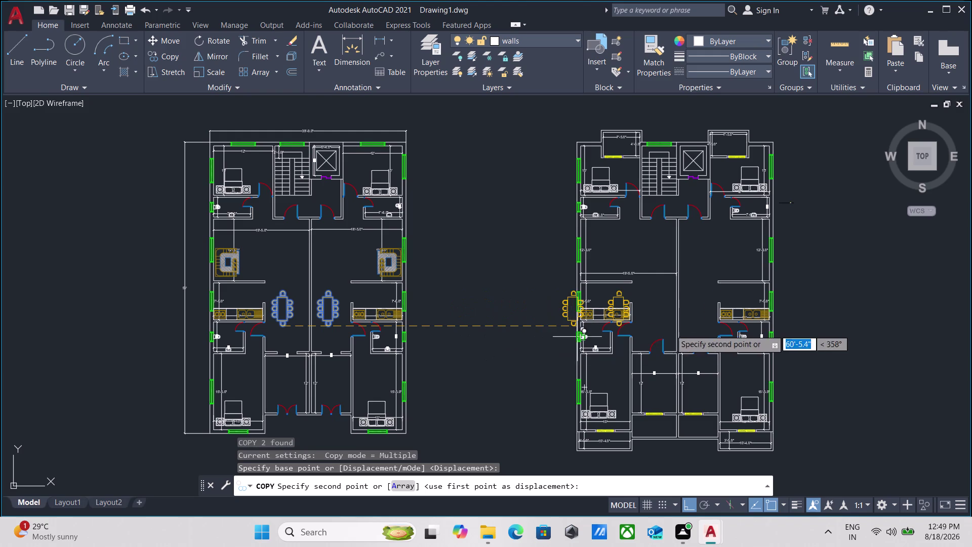
scroll(up, 3)
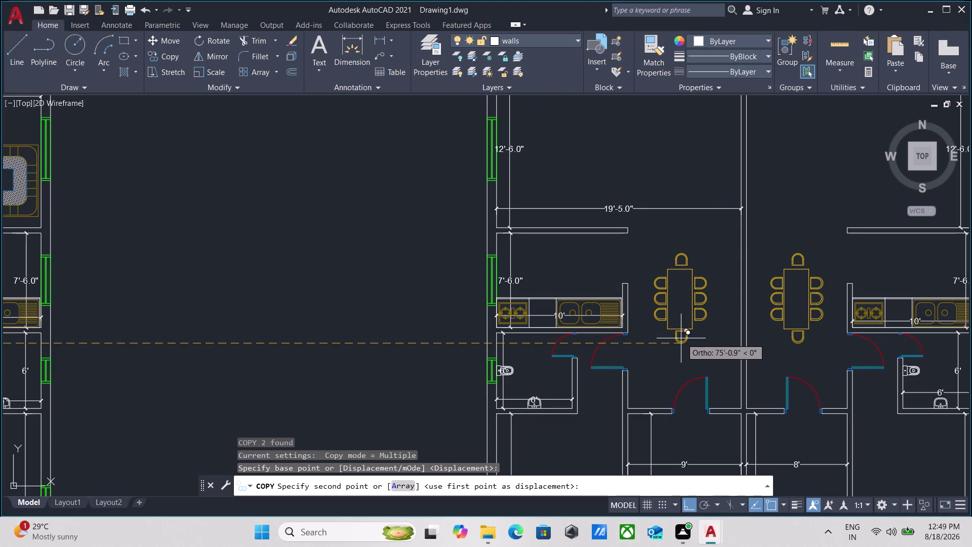
click(677, 339)
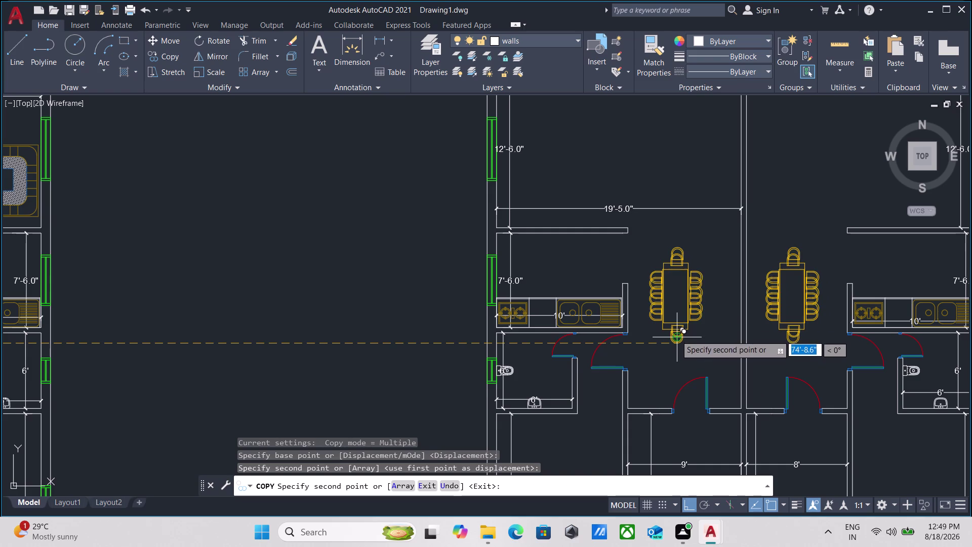
key(Escape)
Select the sofa set, including its remaining piece.
scroll(down, 3)
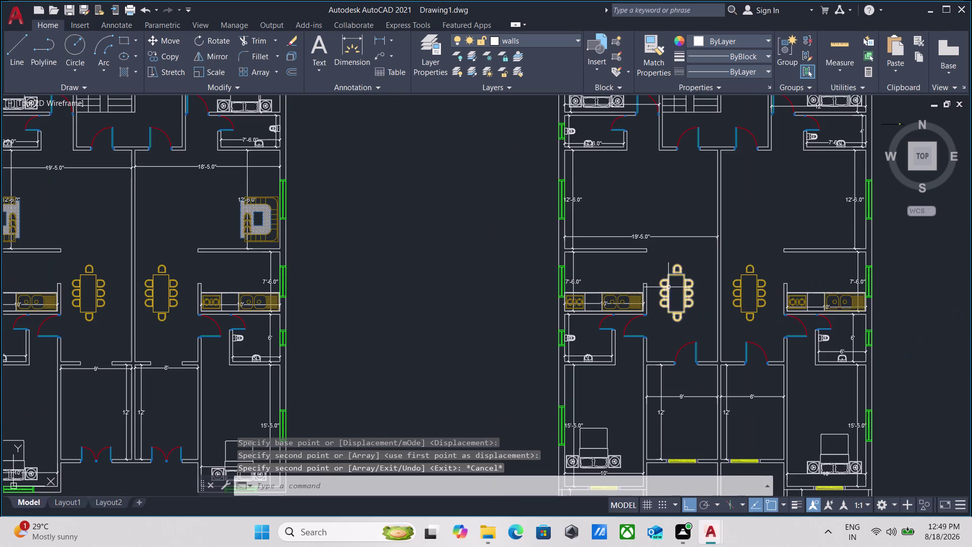
middle_drag(653, 306, 669, 361)
scroll(up, 3)
middle_drag(269, 255, 318, 281)
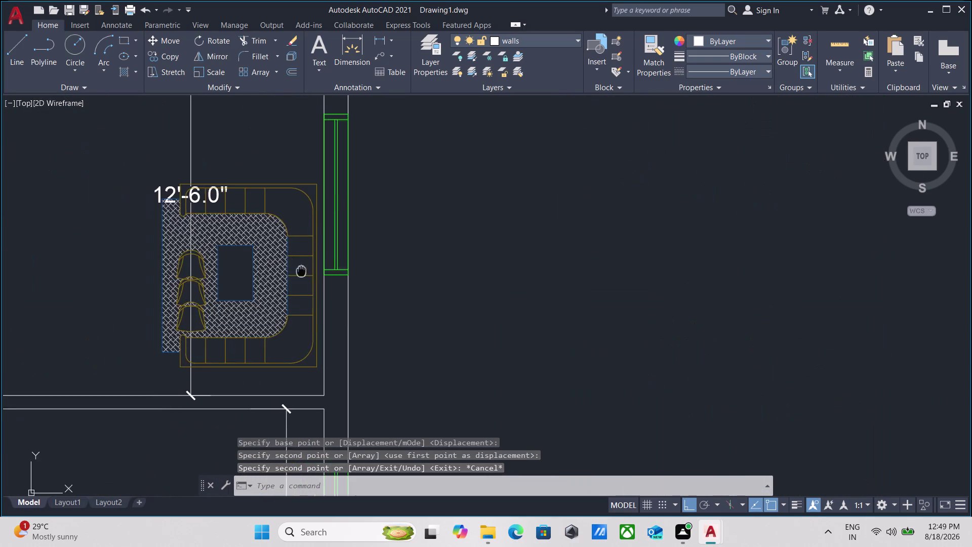
middle_drag(317, 280, 340, 294)
drag(338, 181, 330, 209)
click(315, 270)
middle_drag(138, 293, 514, 291)
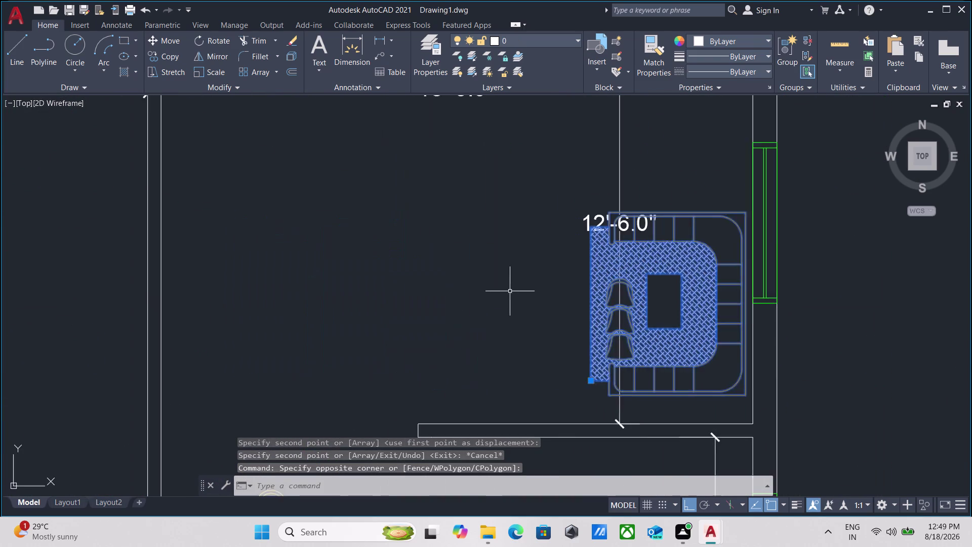
scroll(down, 3)
middle_drag(343, 322, 399, 324)
scroll(up, 3)
drag(260, 210, 250, 236)
click(228, 291)
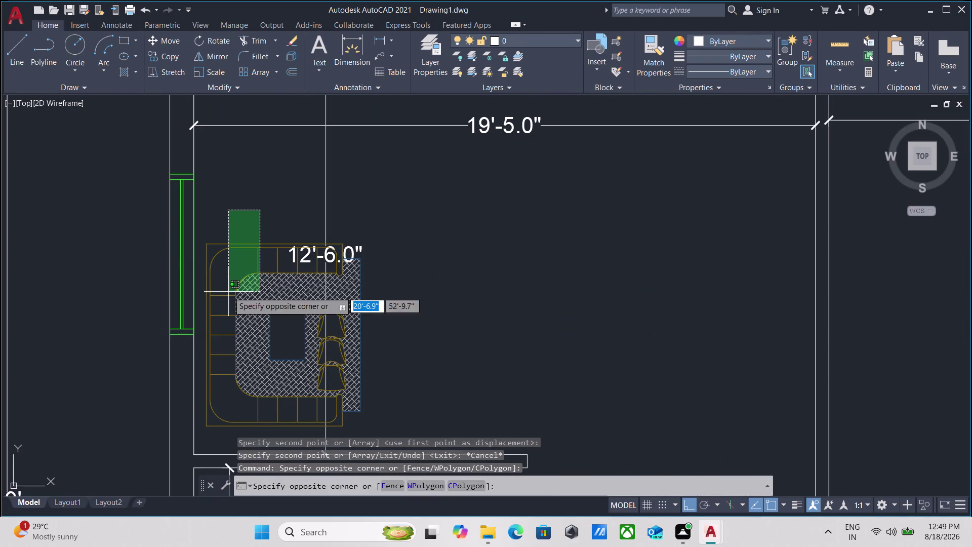
Start copying the sofa set, picking its base point and heading to the second building's living rooms.
key(c)
key(o)
key(Return)
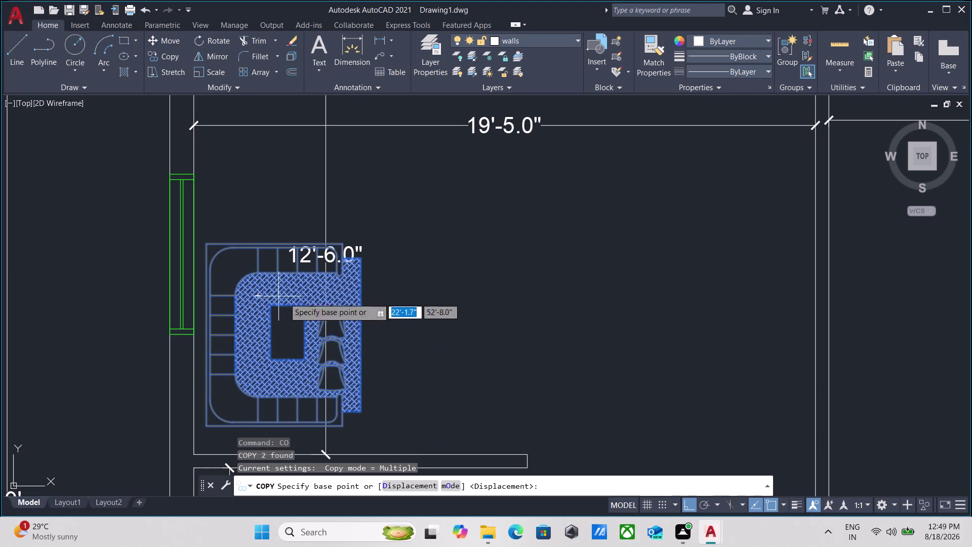
scroll(down, 3)
middle_drag(442, 311, 368, 296)
click(464, 295)
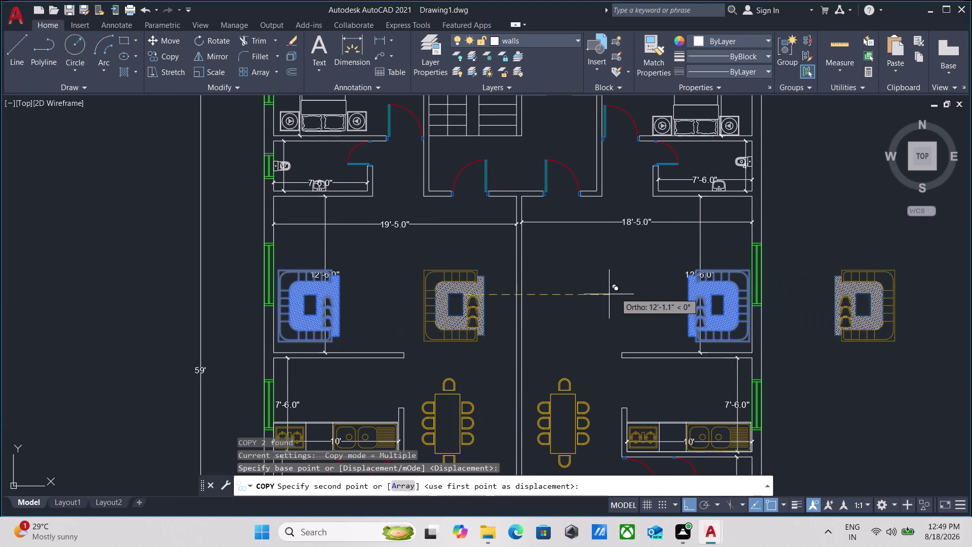
middle_drag(615, 293, 322, 294)
scroll(down, 3)
middle_drag(537, 280, 313, 316)
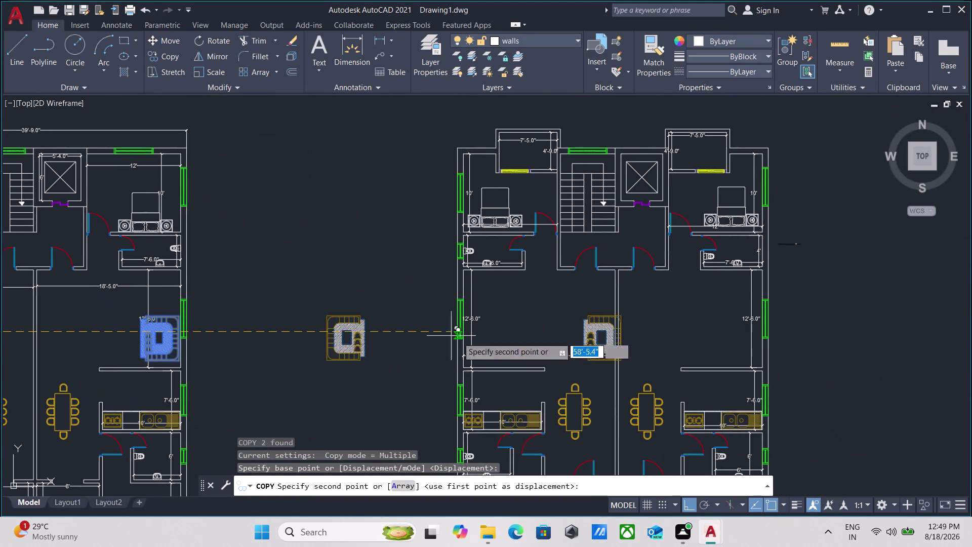